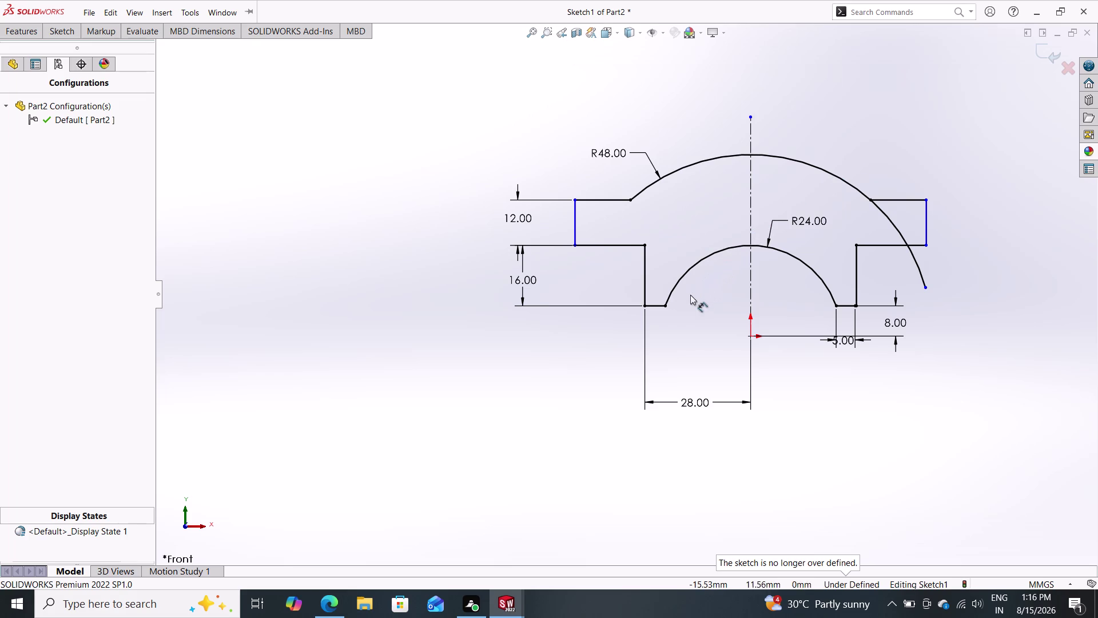
Trim the R48 arc's overhanging tail back to the right flange with Trim to closest.
click(55, 38)
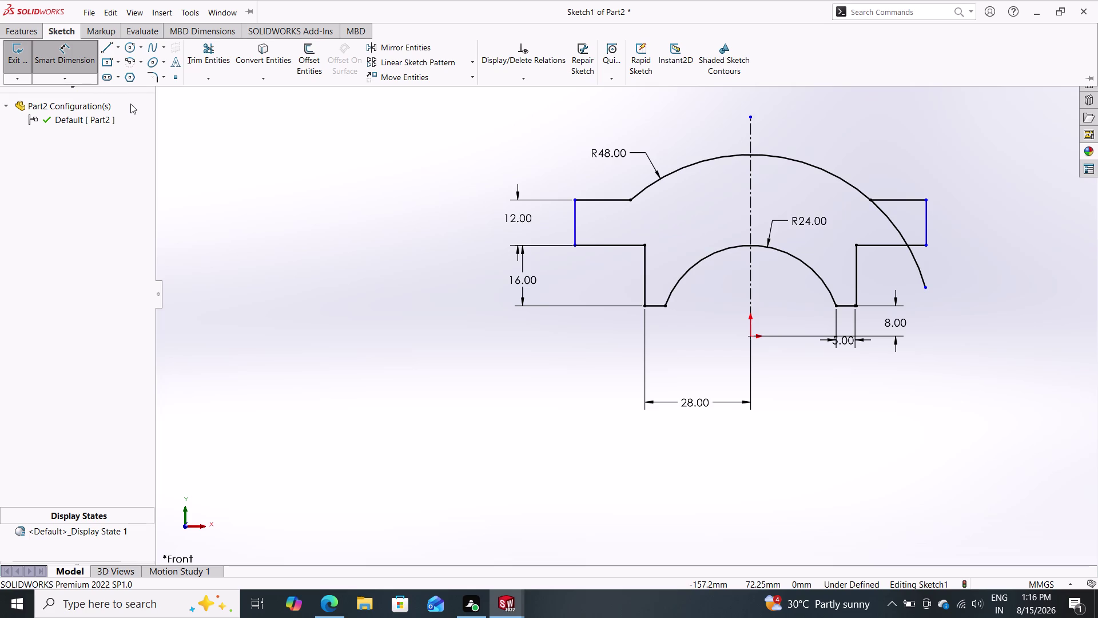
click(209, 53)
click(919, 270)
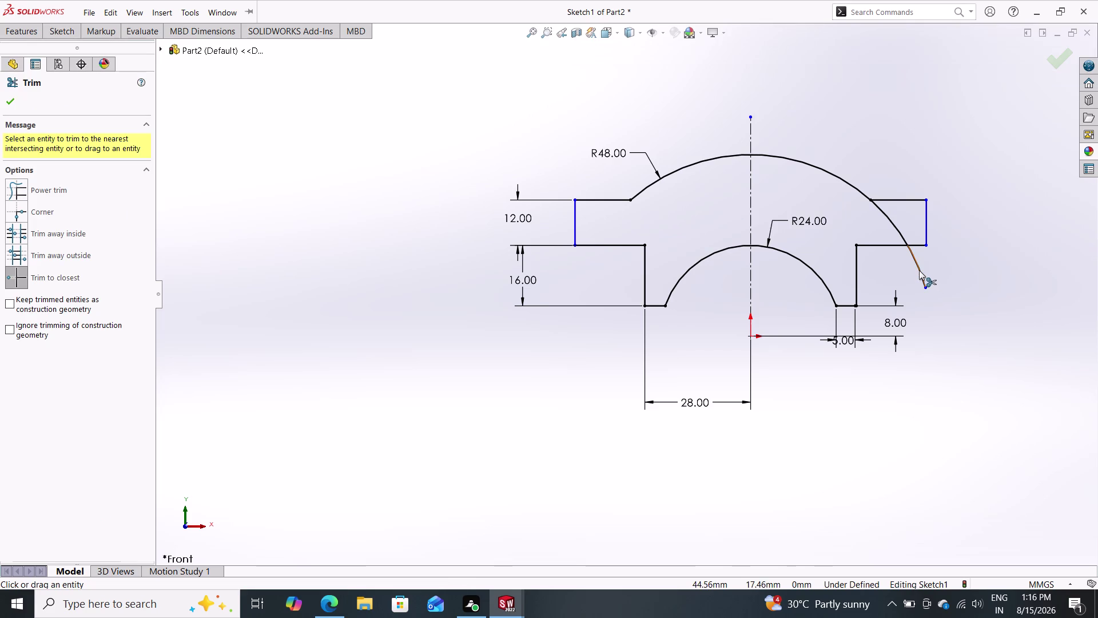
click(892, 224)
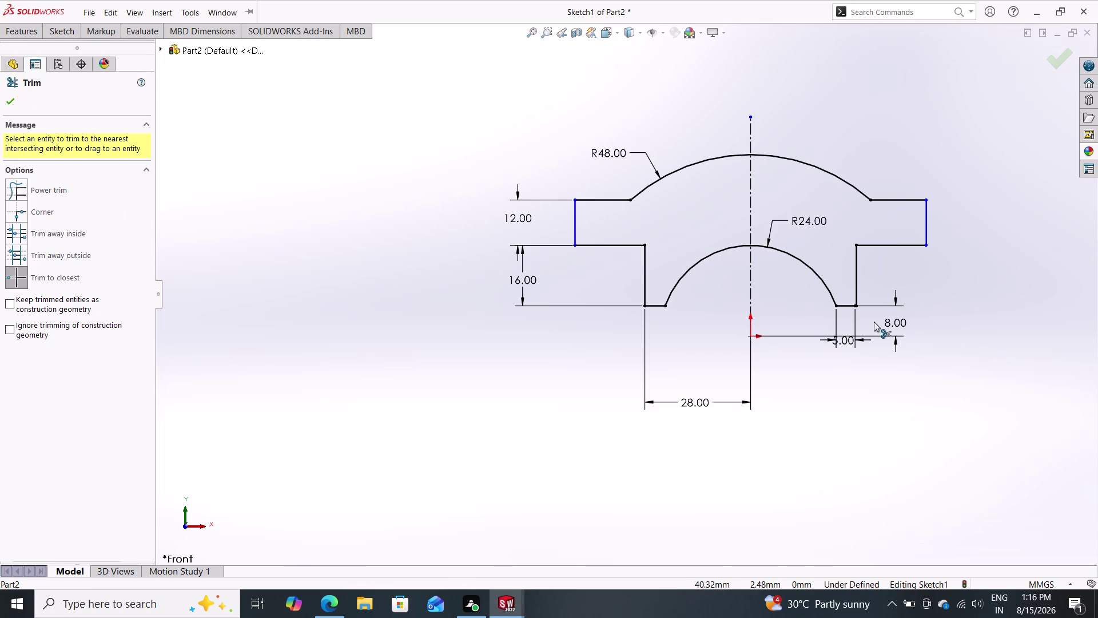
click(13, 97)
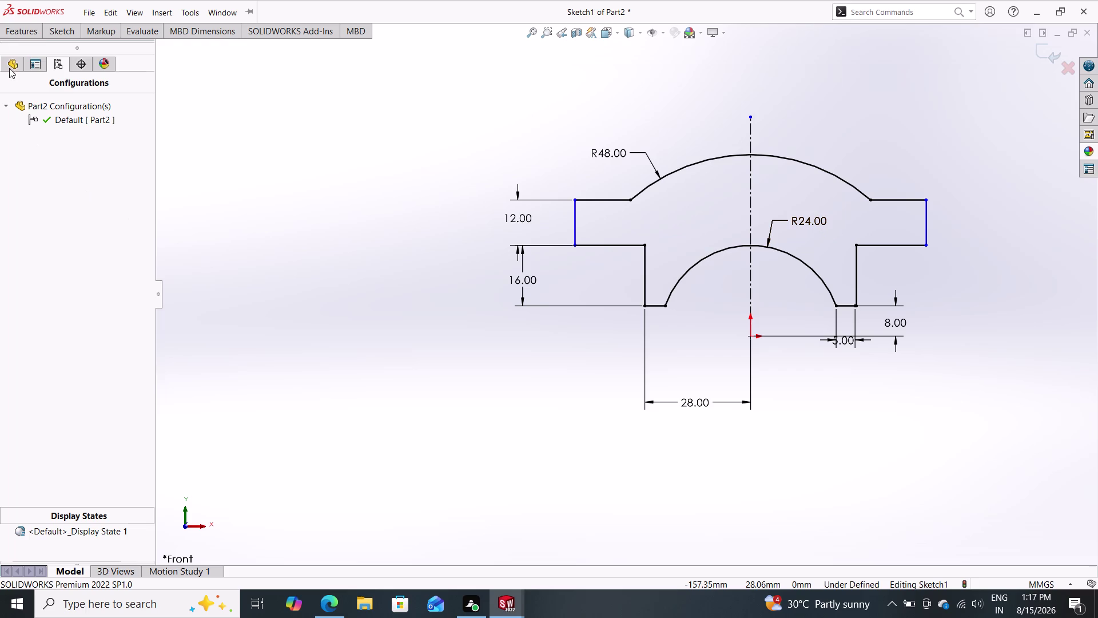
Add a 14.74 mm length dimension above the short upper-left horizontal edge.
click(51, 29)
click(58, 50)
click(587, 202)
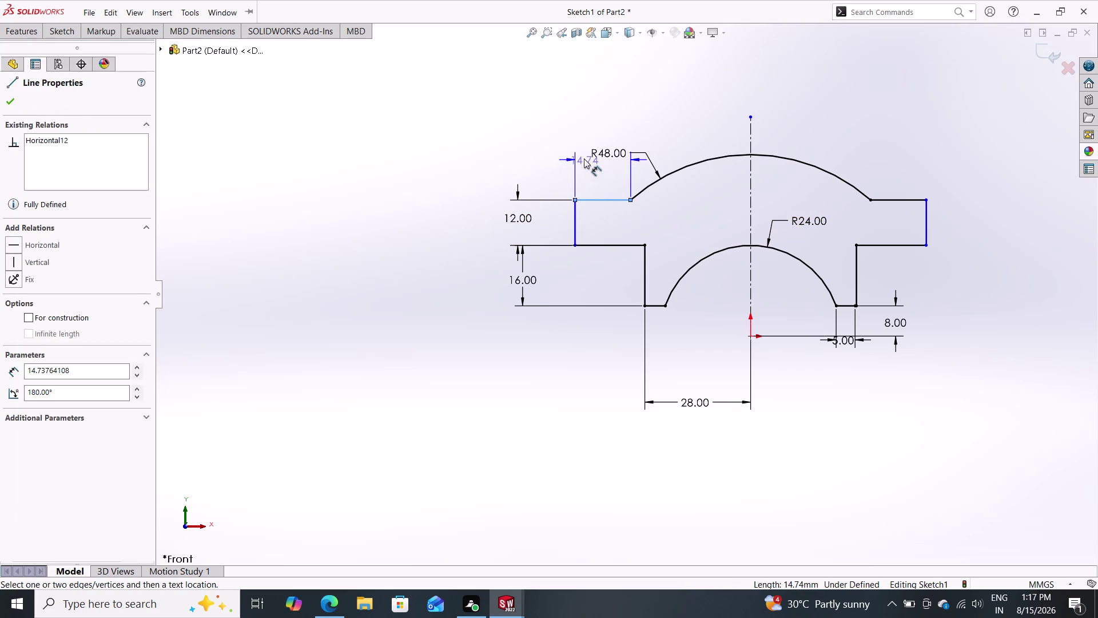
click(583, 159)
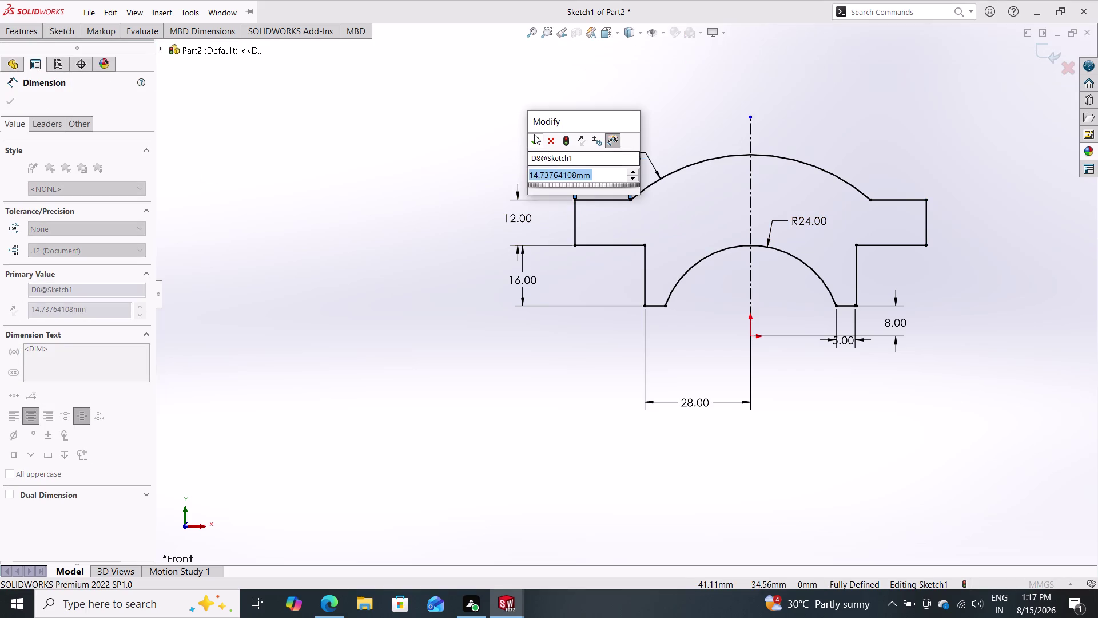
click(534, 139)
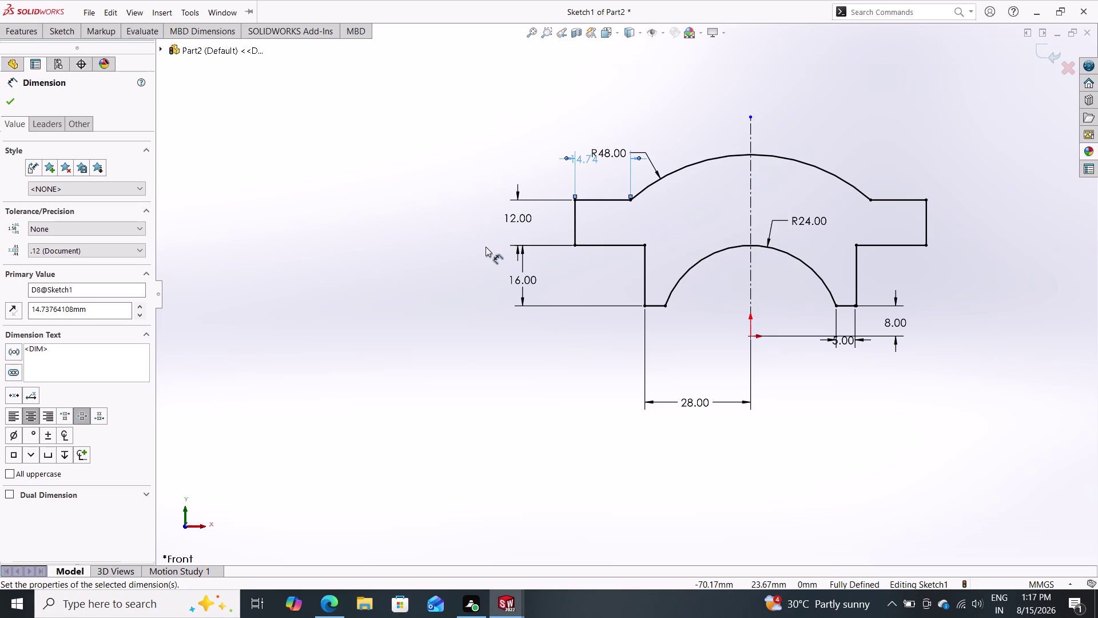
triple_click(27, 30)
click(23, 57)
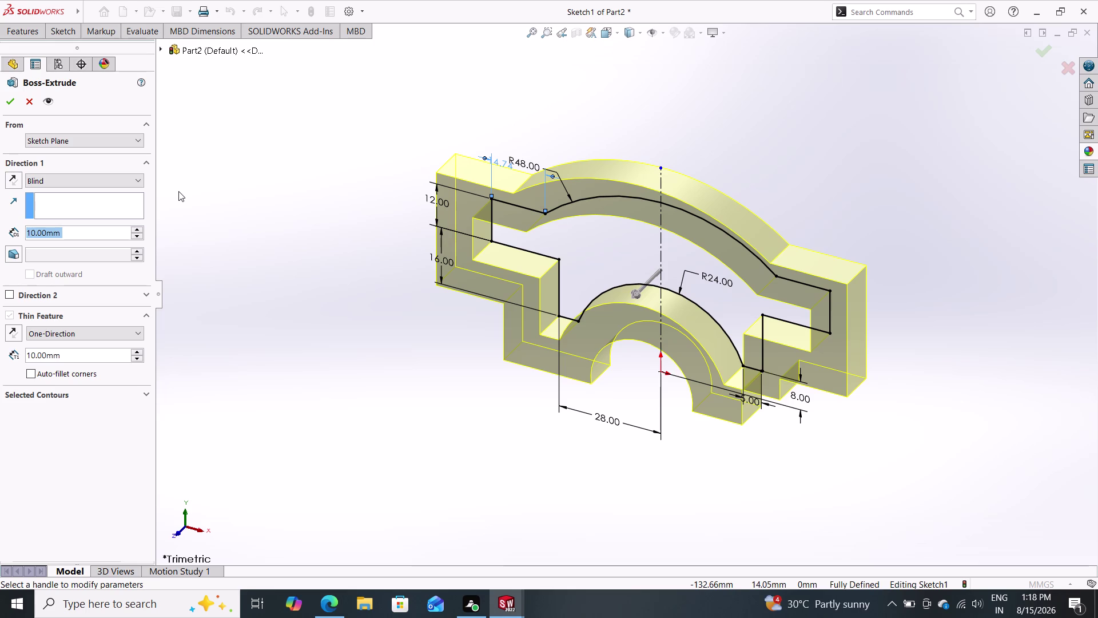
Cancel the pending extrusion and delete the 14.74 dimension from the upper-left edge.
key(ctrl+z)
key(Escape)
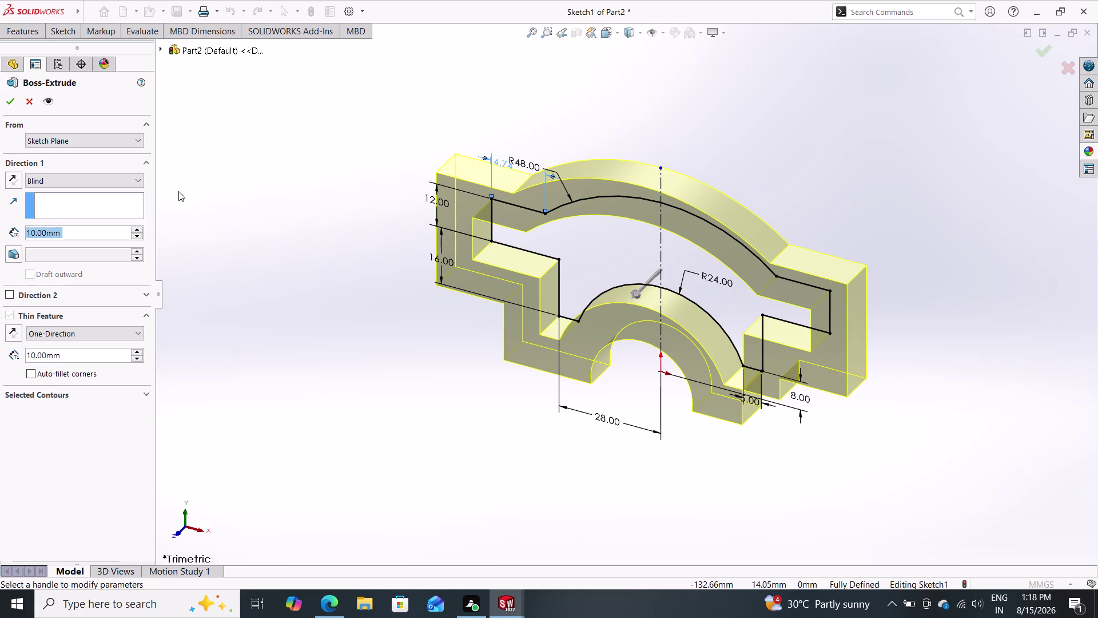
key(ctrl+z)
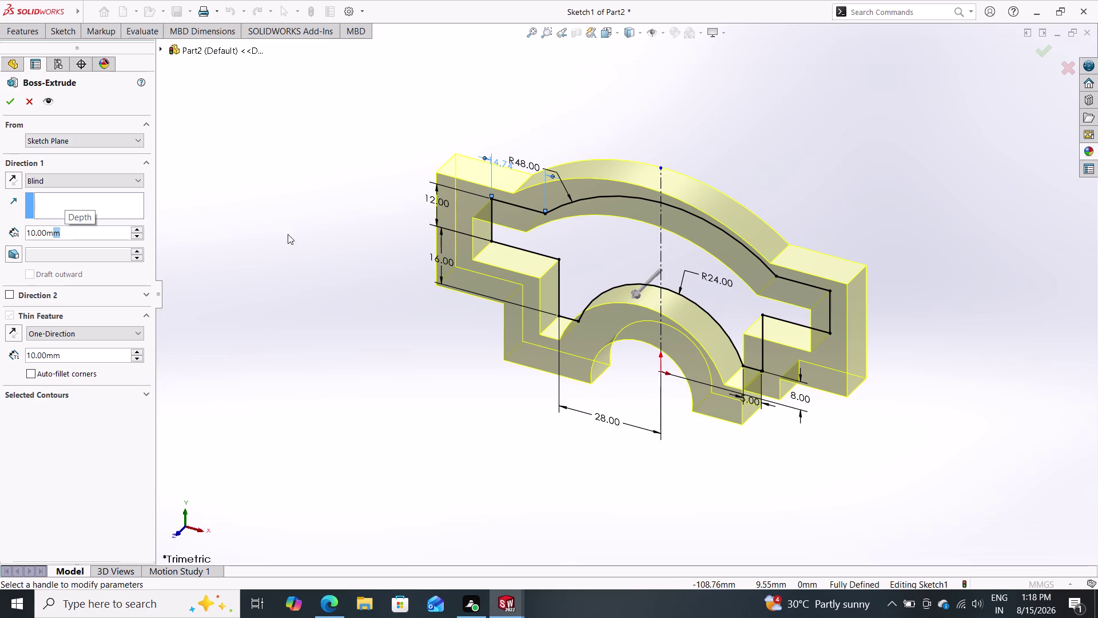
key(Escape)
key(Escape)
key(Escape)
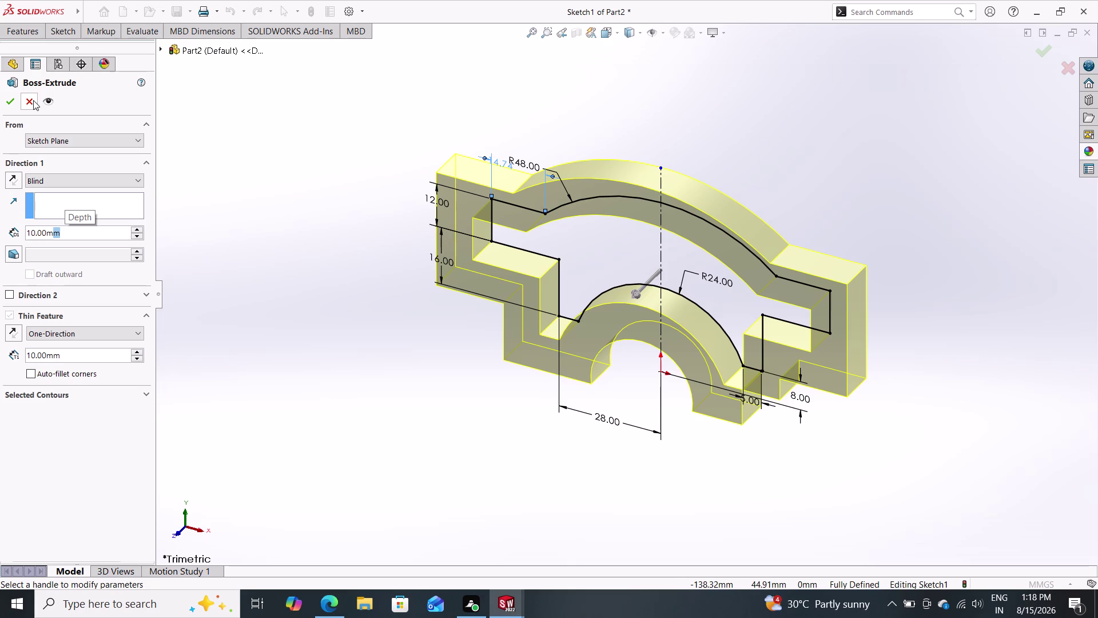
click(32, 100)
key(ctrl+z)
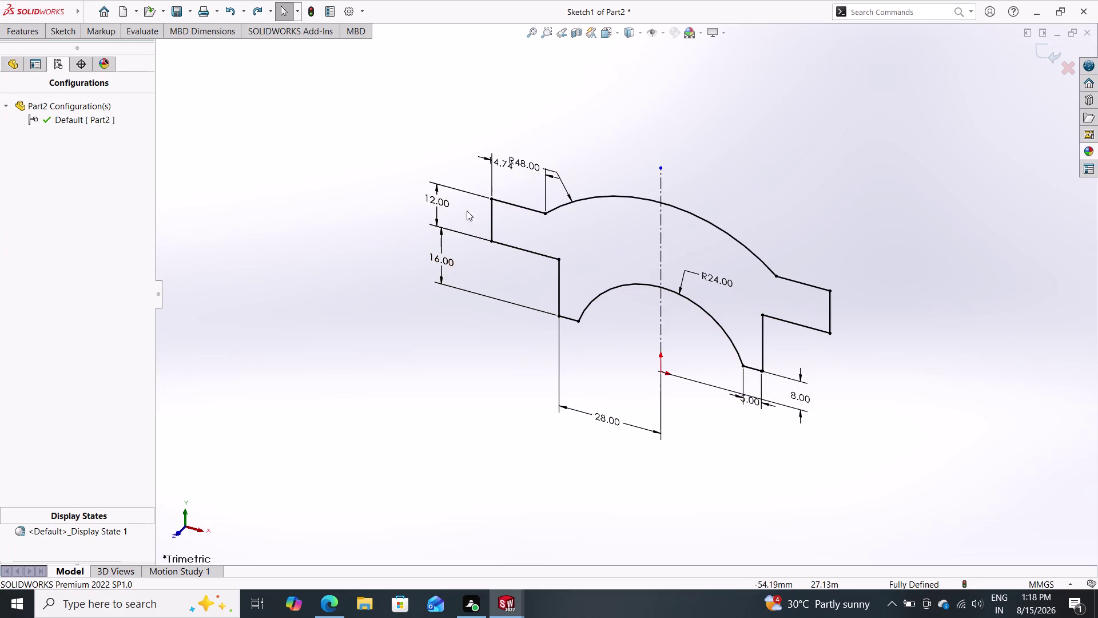
click(498, 161)
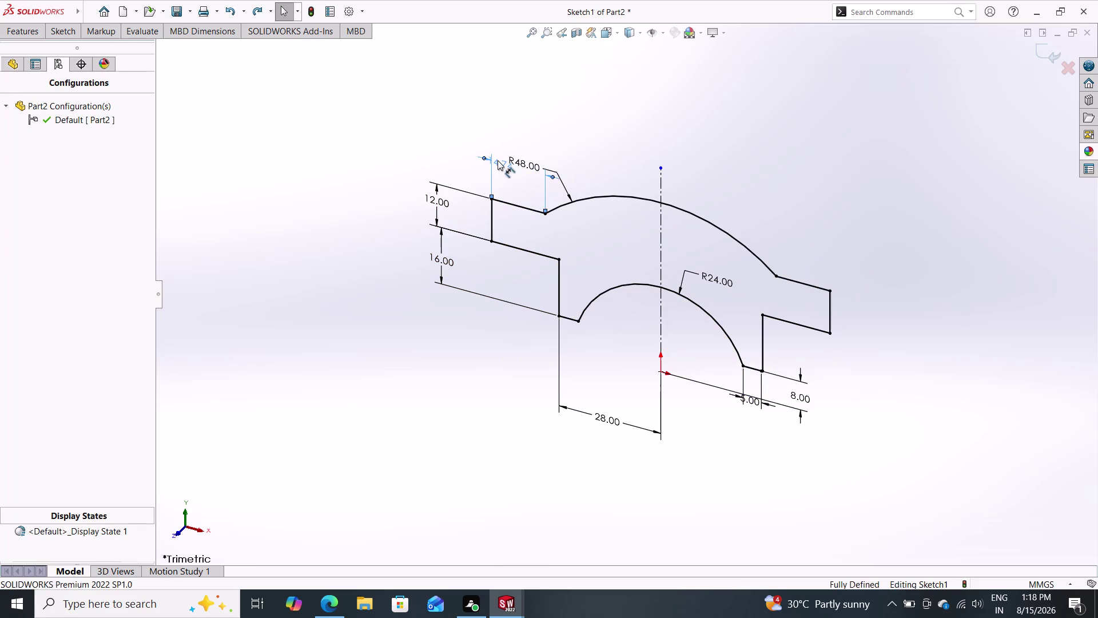
key(Delete)
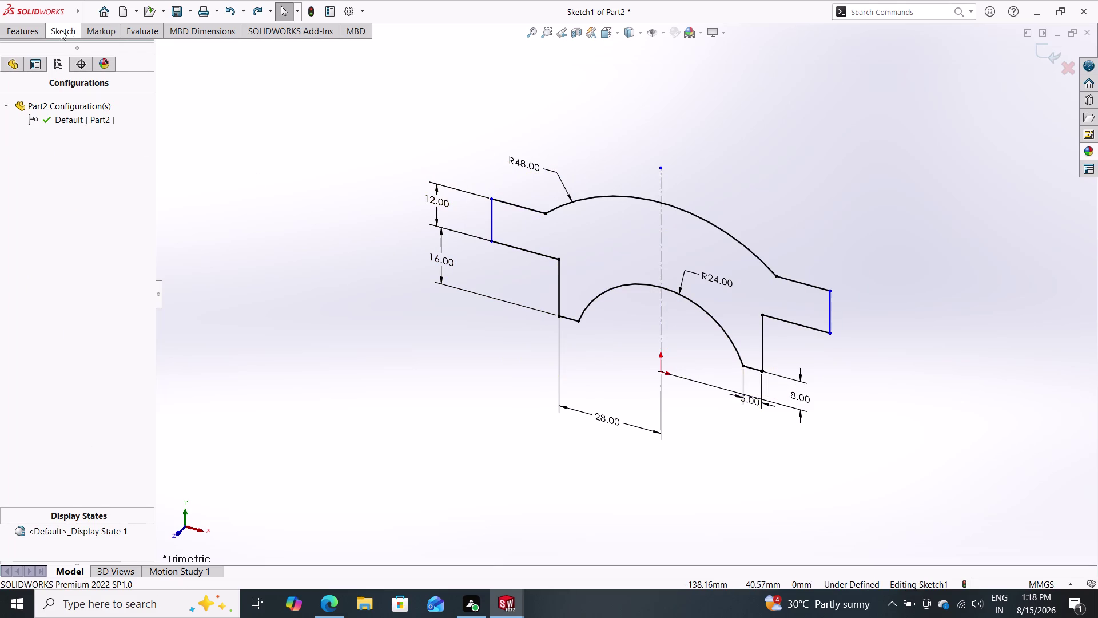
Preview the profile as an Extruded Boss, orbit to inspect it, then dismiss it.
double_click(61, 30)
click(18, 32)
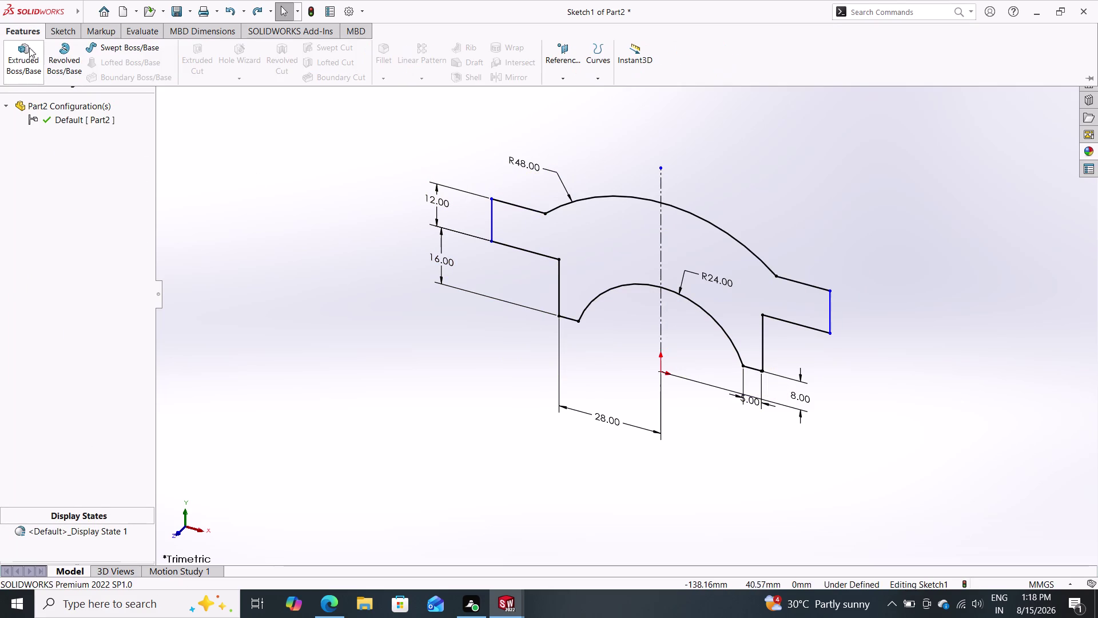
double_click(22, 59)
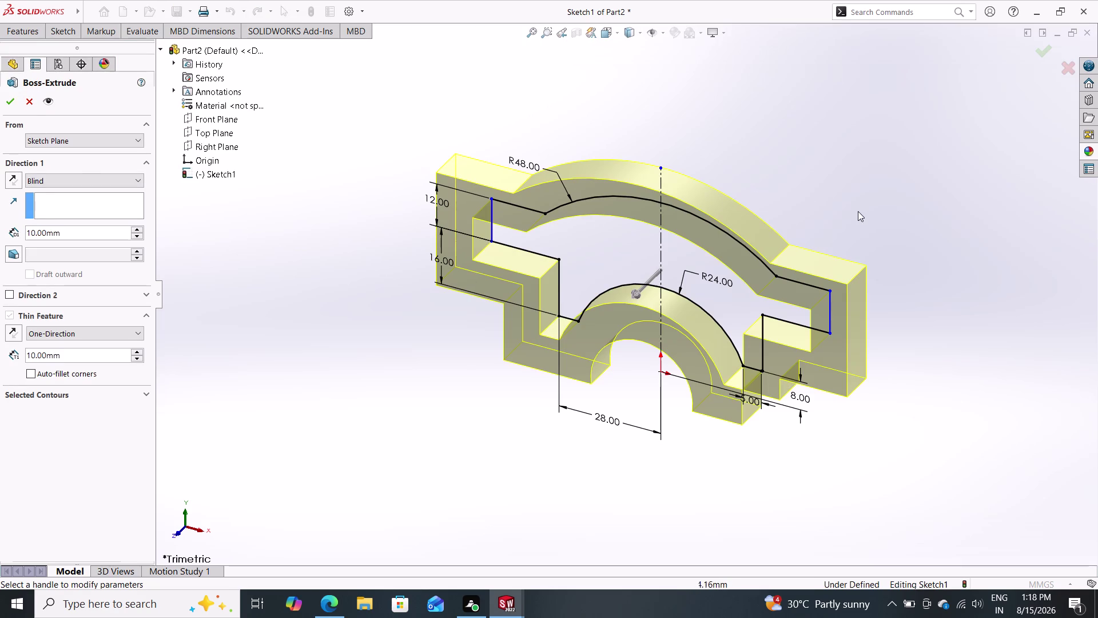
middle_drag(857, 205, 834, 171)
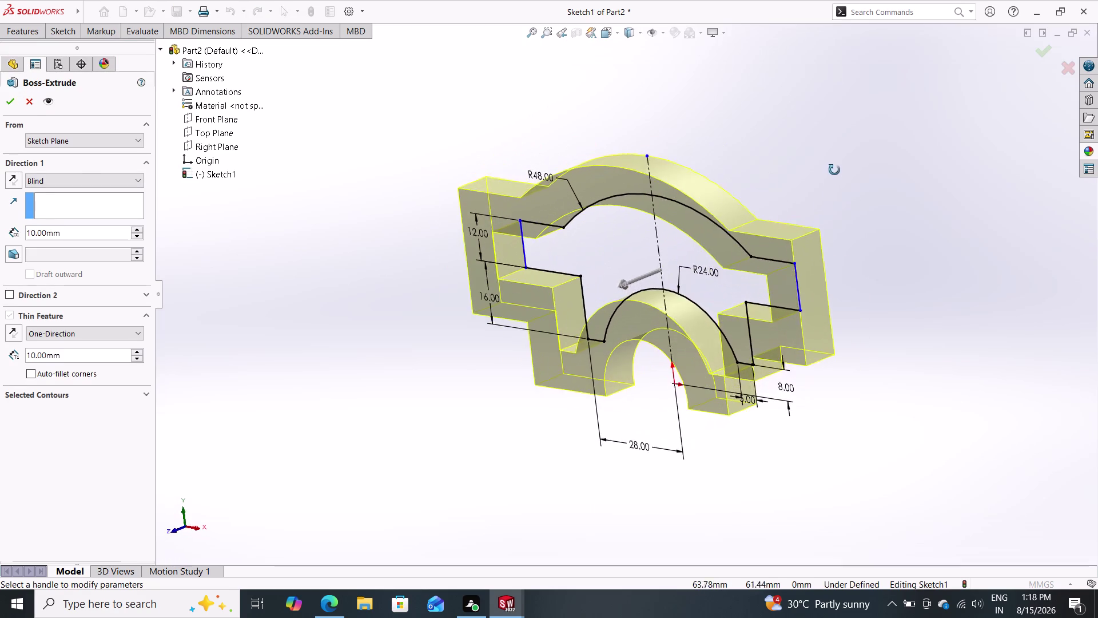
middle_drag(833, 171, 872, 149)
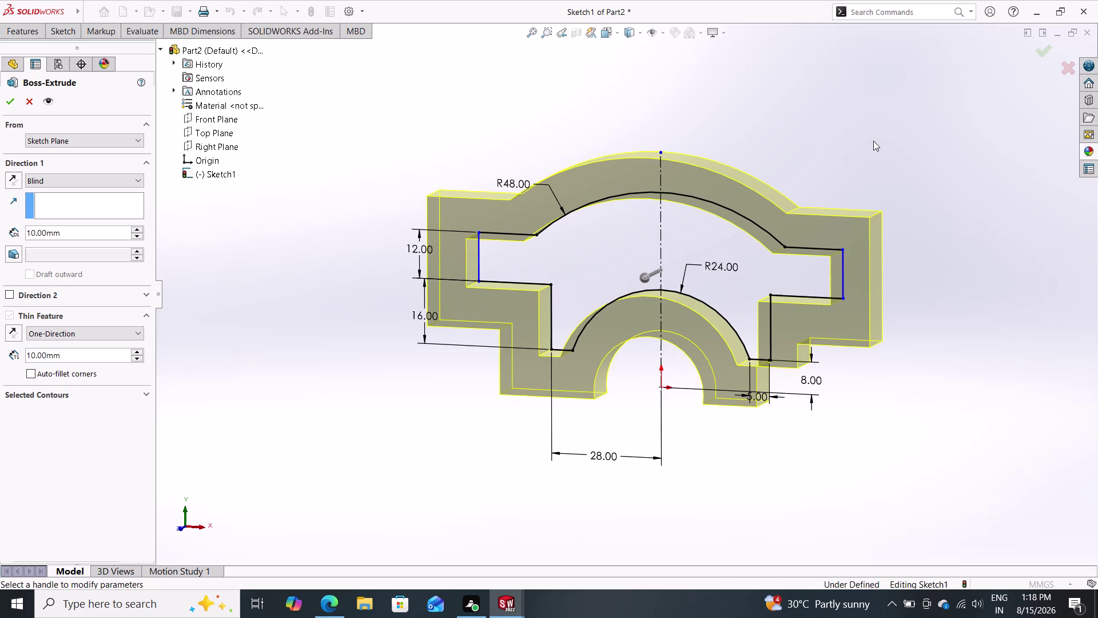
click(615, 252)
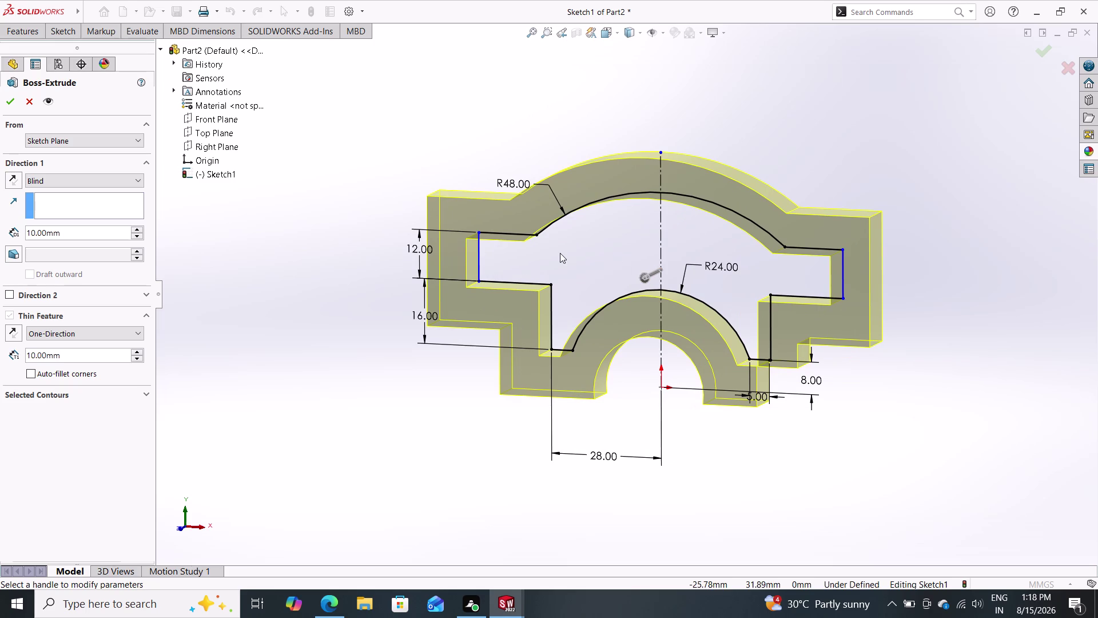
double_click(559, 253)
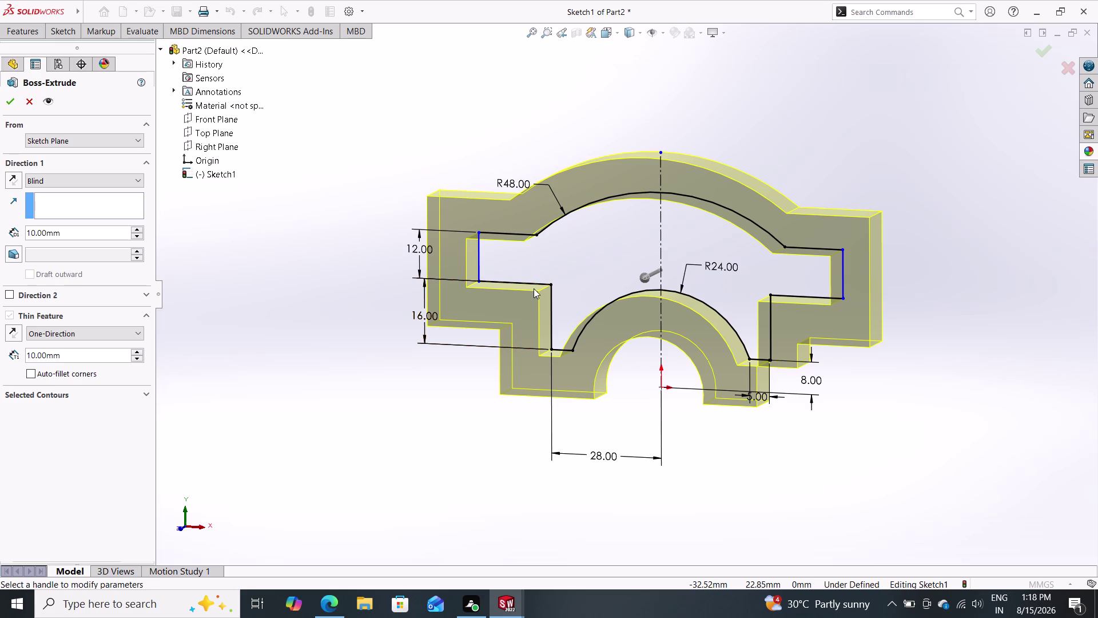
key(ctrl+z)
key(Escape)
key(Escape)
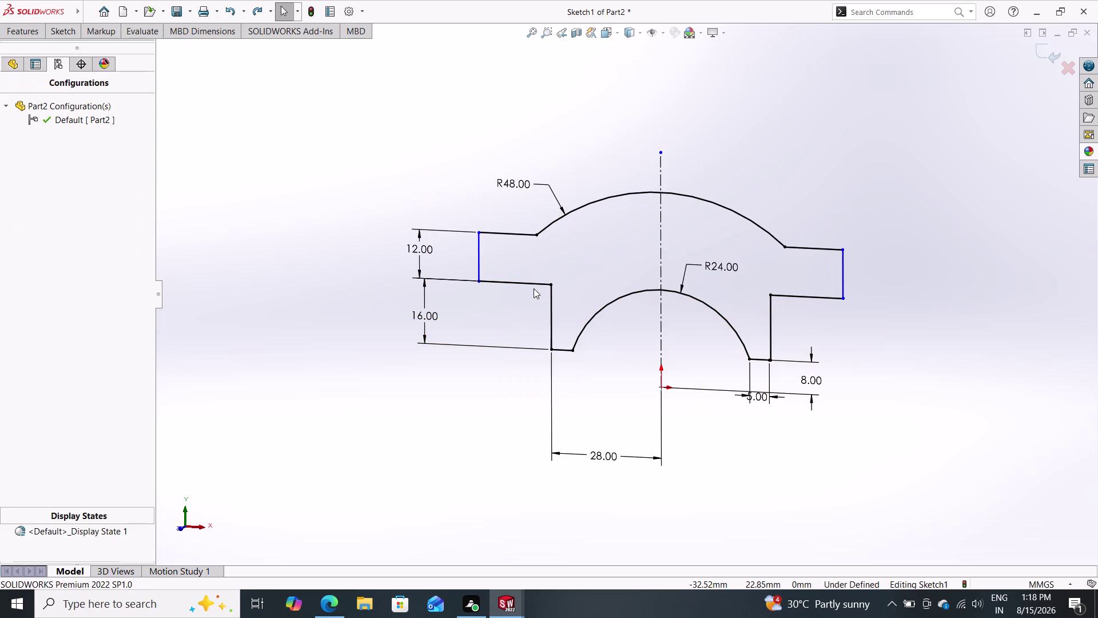
key(ctrl+z)
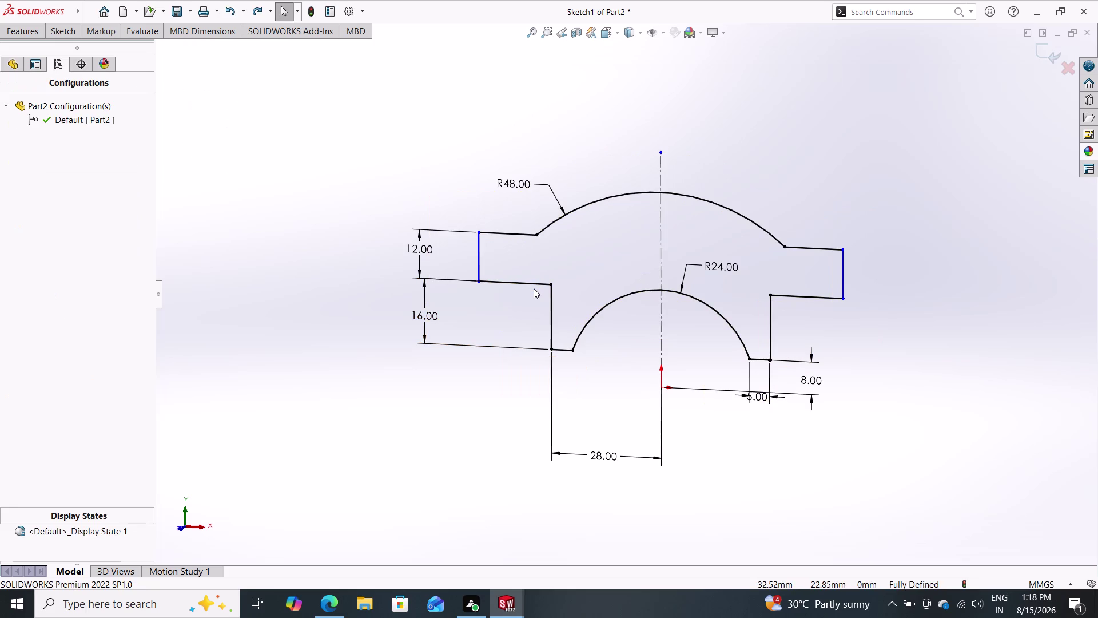
key(ctrl+z)
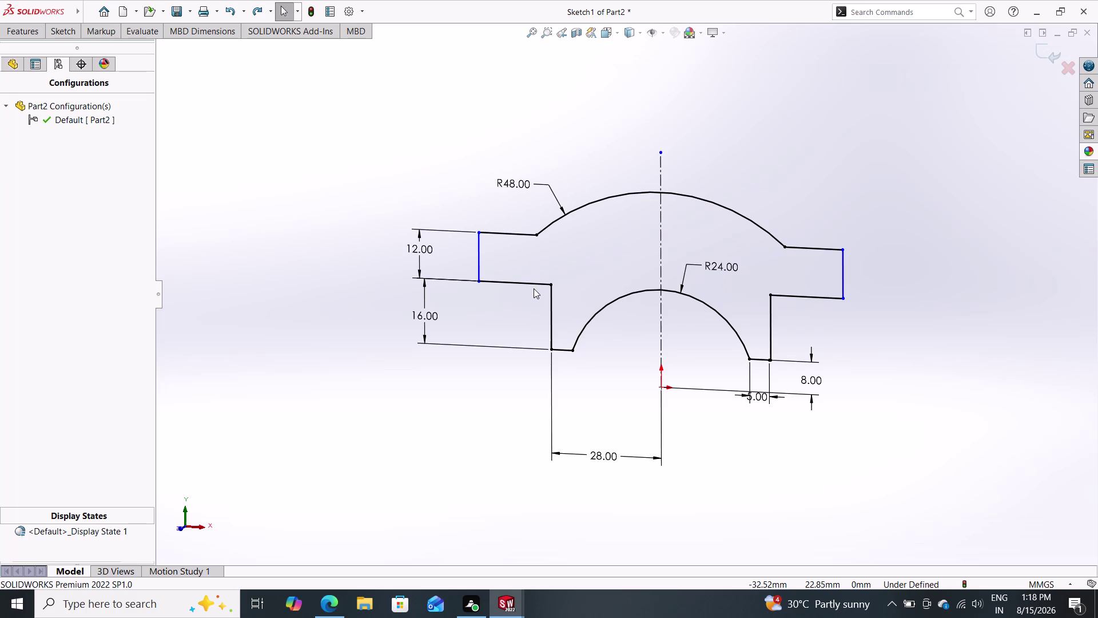
text(tr)
key(Return)
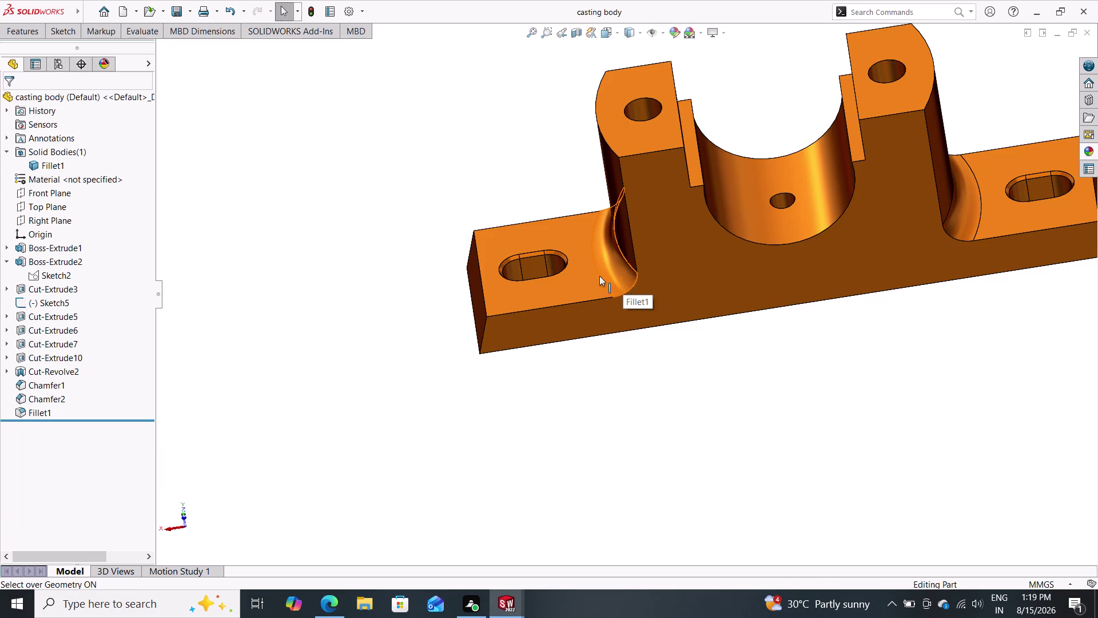
click(522, 604)
click(558, 554)
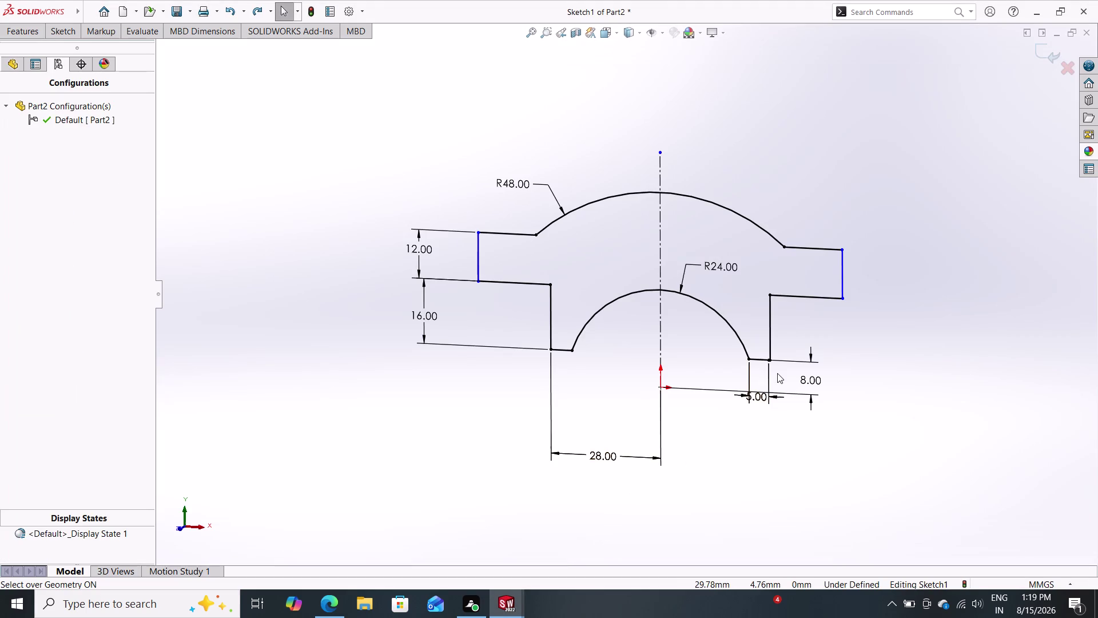
double_click(841, 278)
key(Delete)
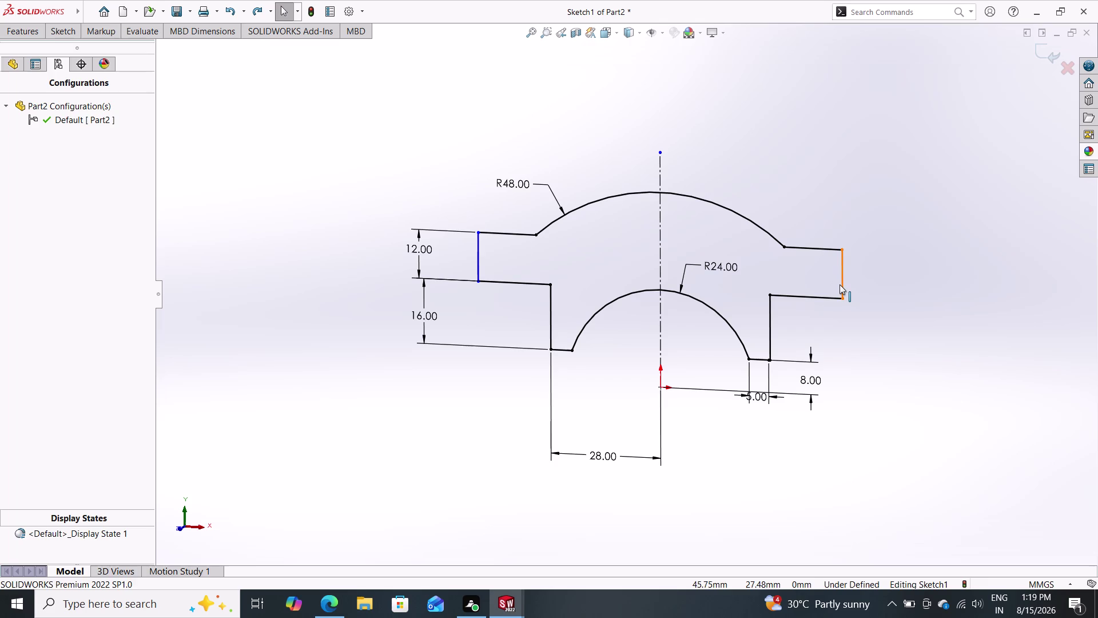
Delete the right flange's vertical edges, short lines and top line with their 8 and 5 dimensions.
click(839, 284)
key(Delete)
click(770, 325)
key(Delete)
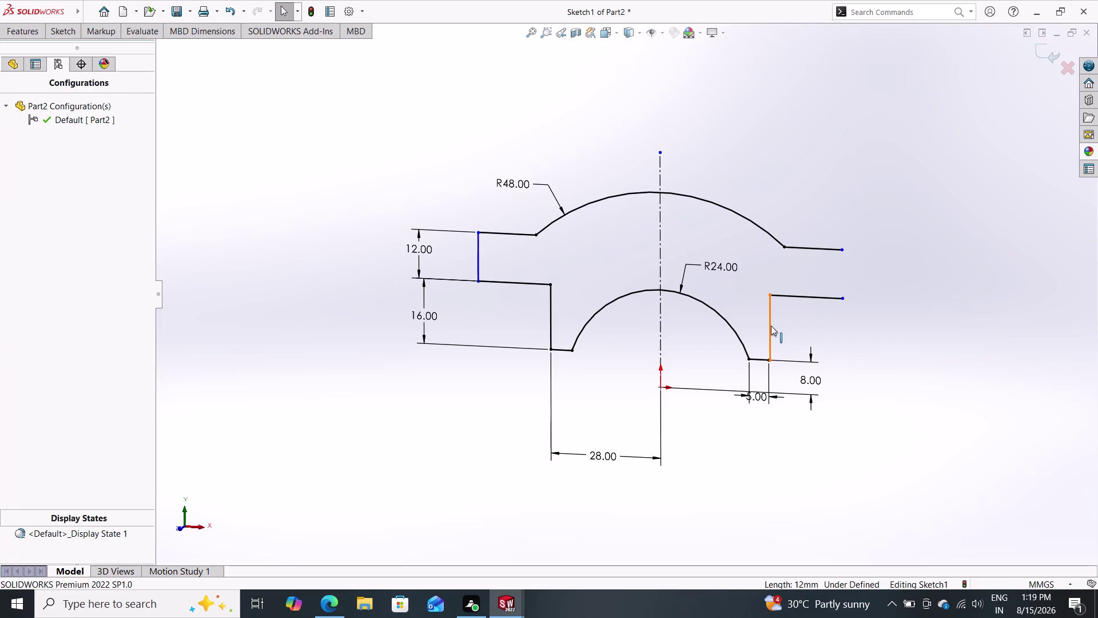
click(797, 295)
key(Delete)
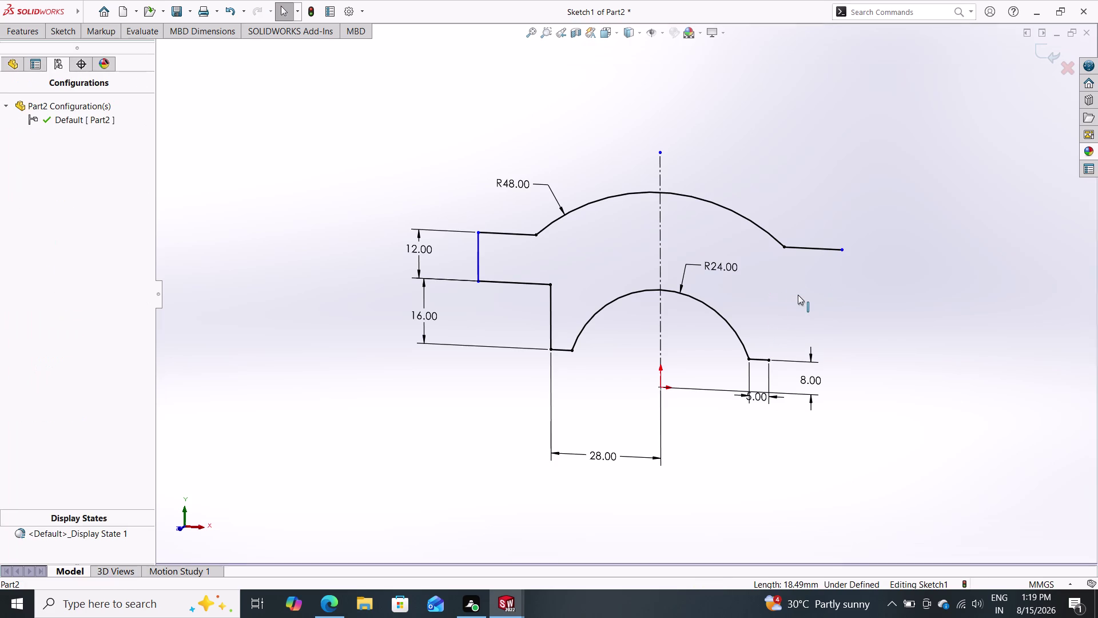
click(760, 362)
key(Delete)
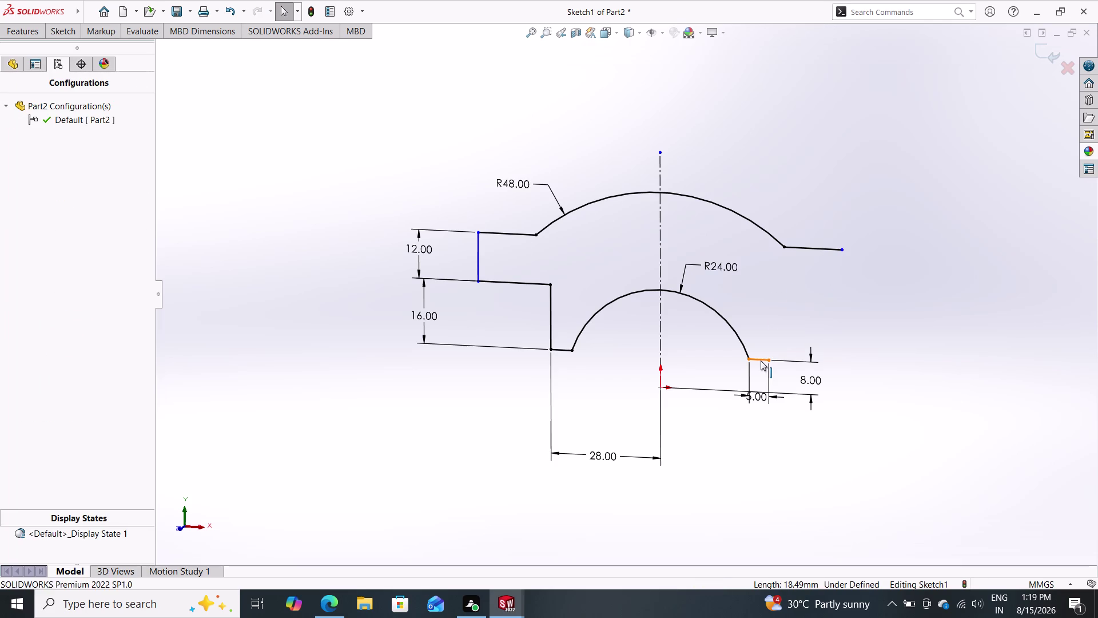
key(Delete)
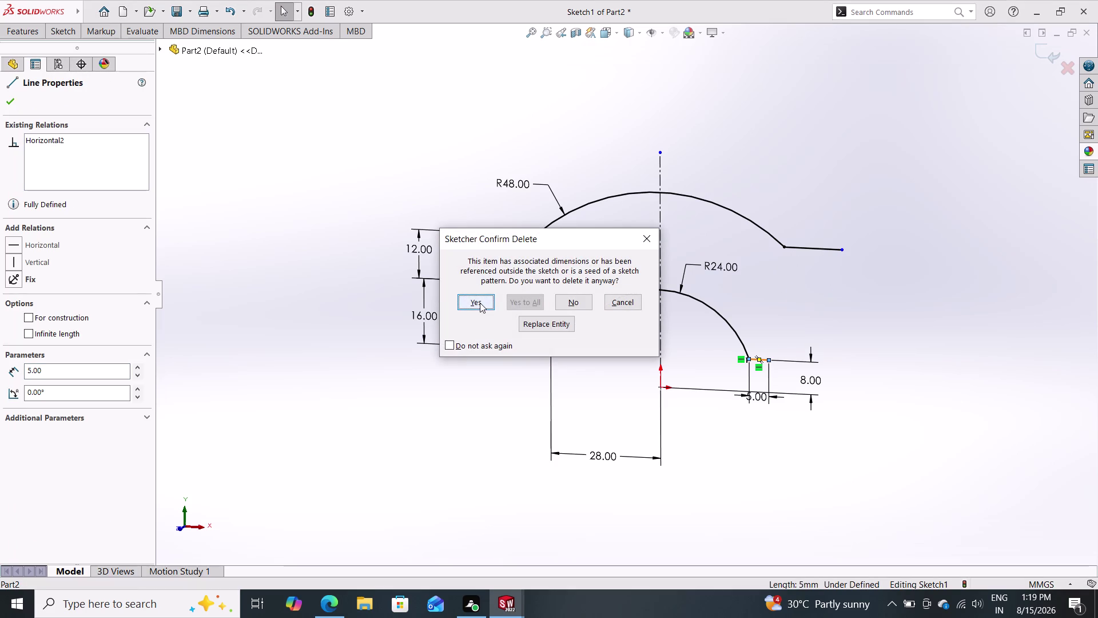
double_click(480, 302)
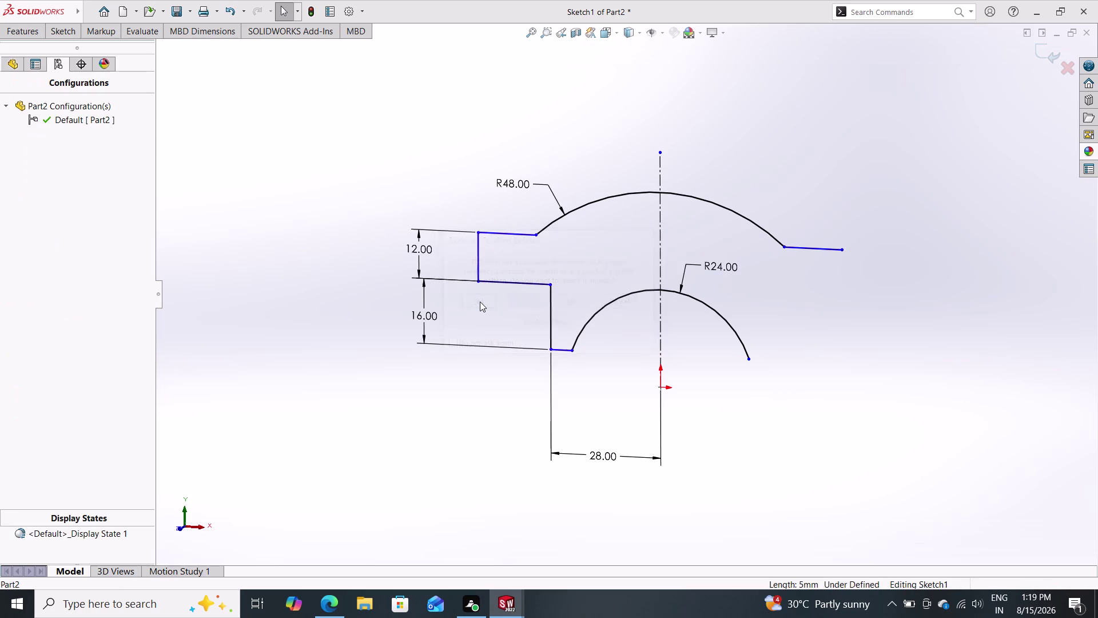
double_click(811, 248)
key(Delete)
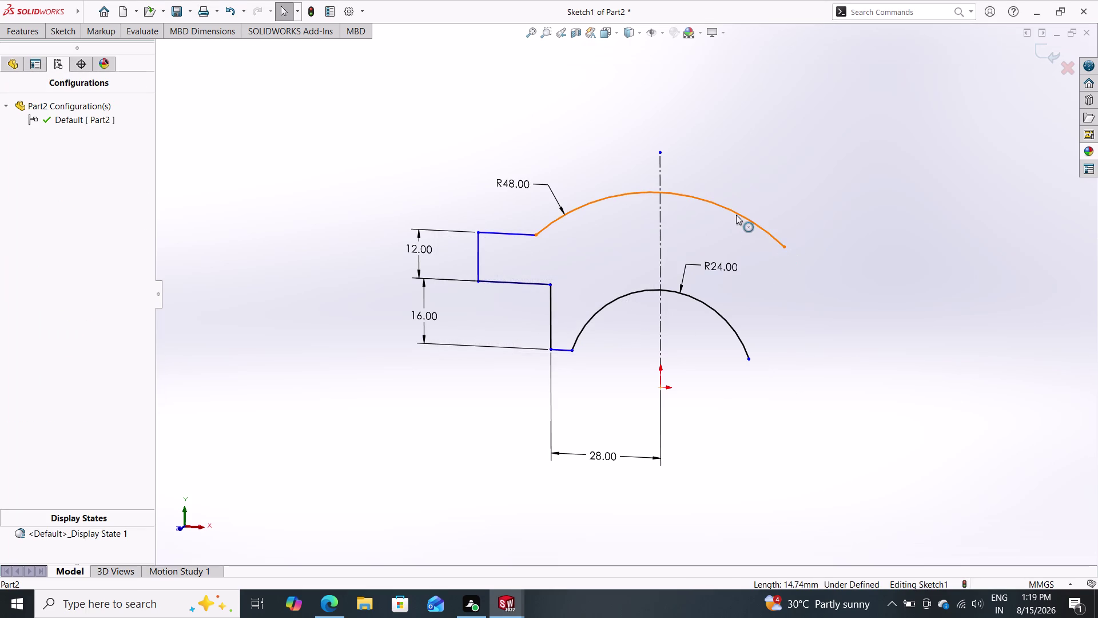
Trim the R48 arc's right half back to the centreline instead of deleting it.
double_click(736, 214)
key(Delete)
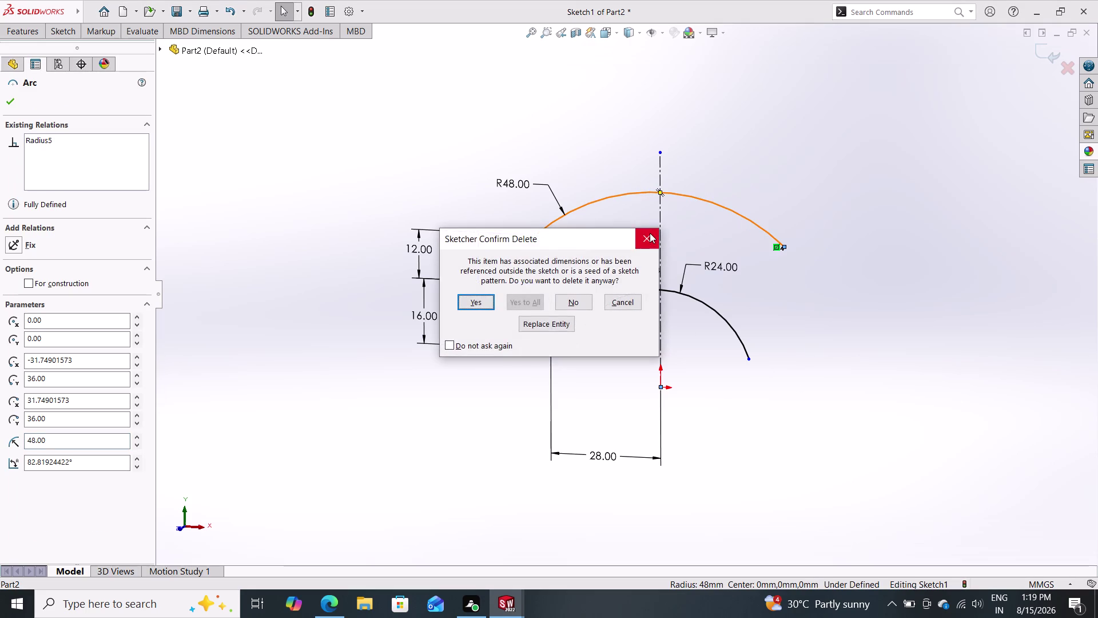
click(650, 233)
click(59, 28)
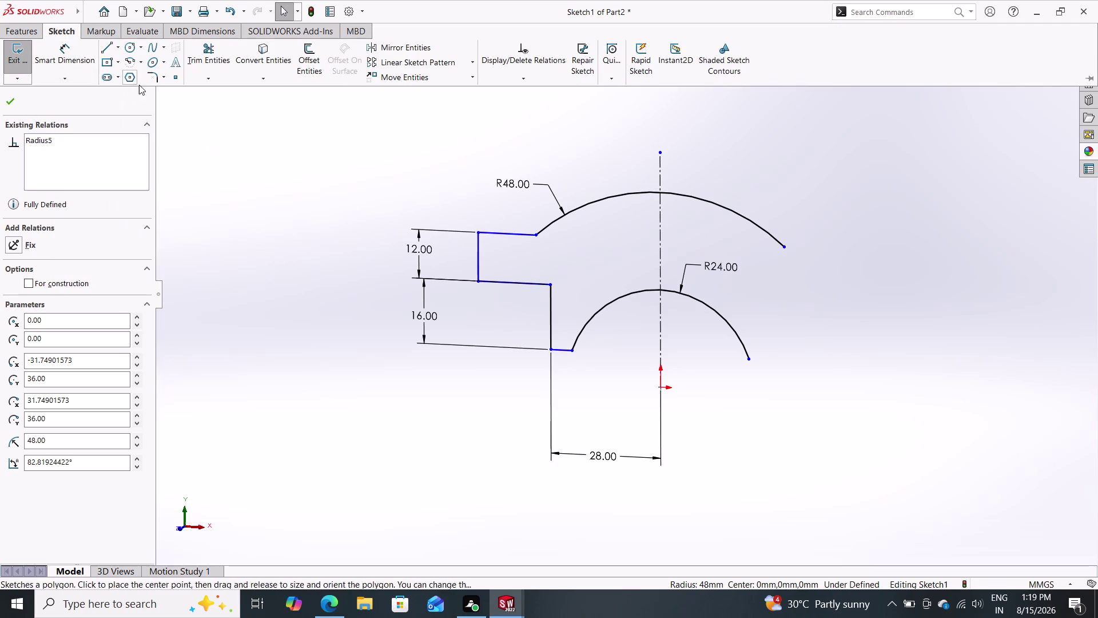
double_click(210, 56)
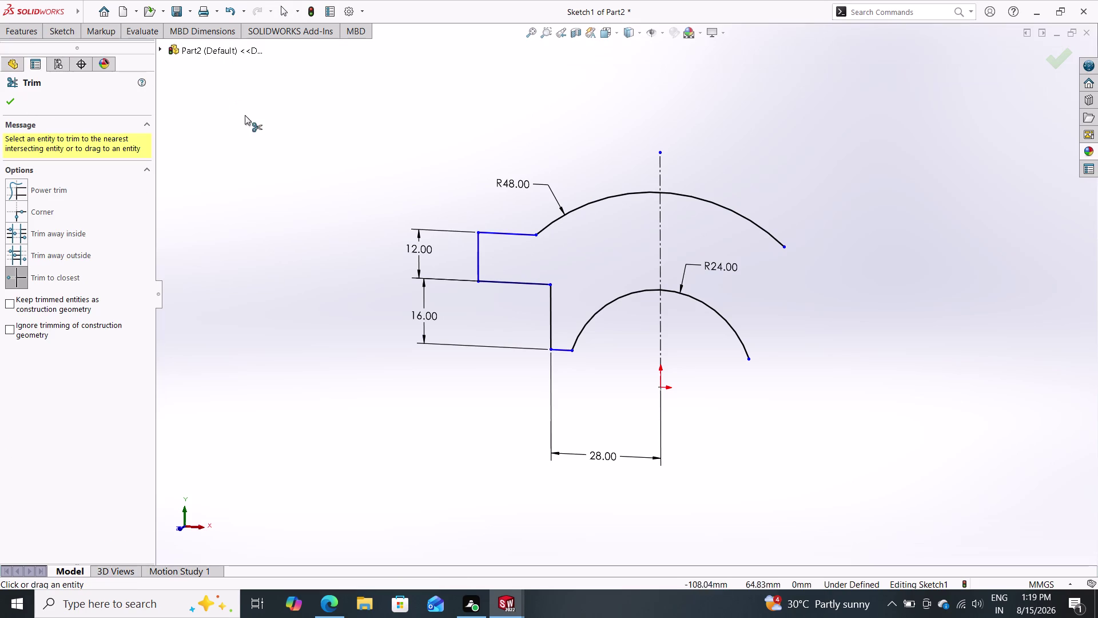
click(751, 219)
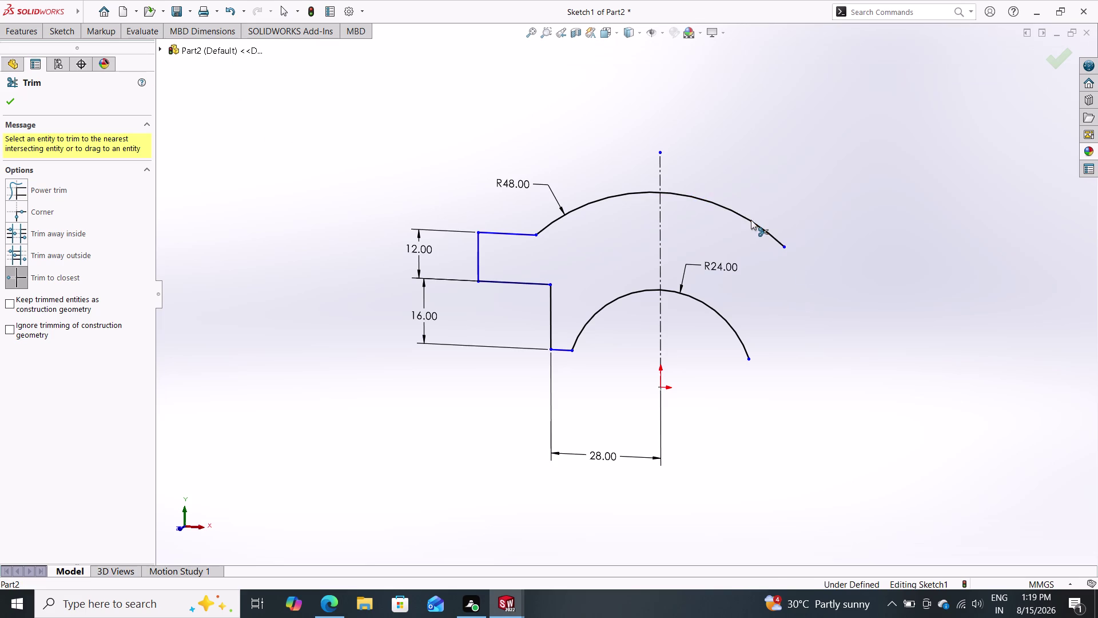
double_click(74, 32)
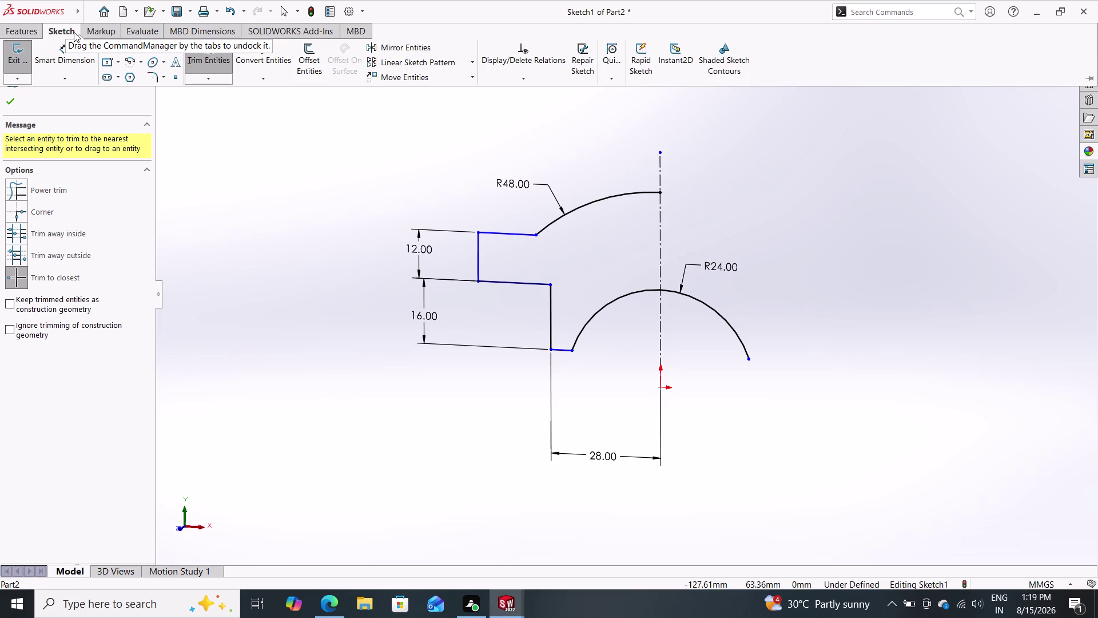
Dimension the short bottom line beside the R24 arc to 5.00 mm.
double_click(64, 56)
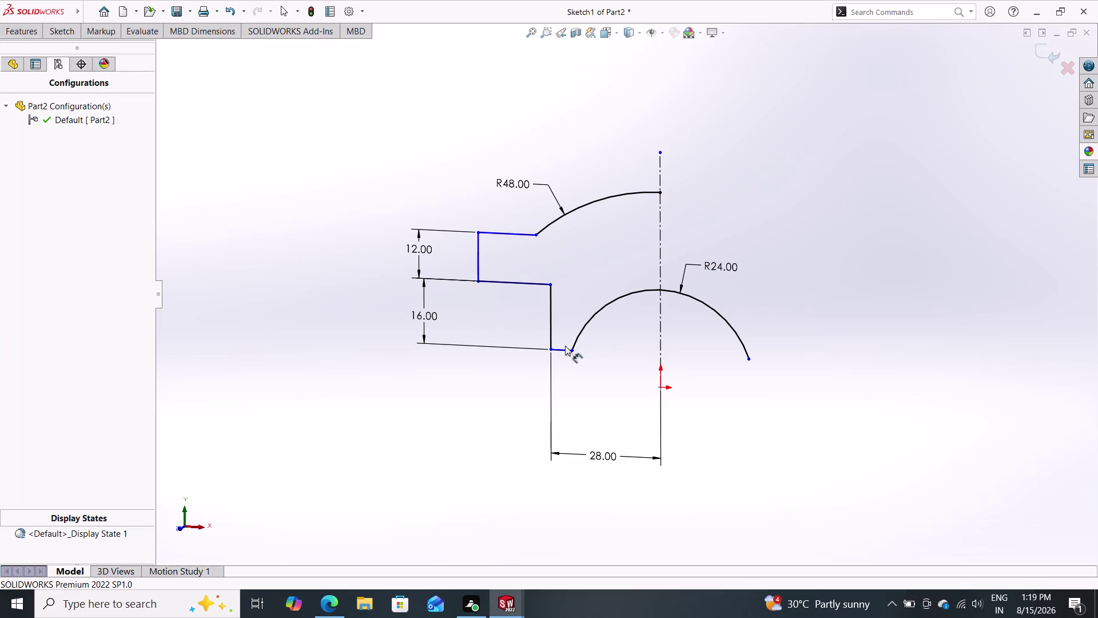
click(561, 350)
click(562, 394)
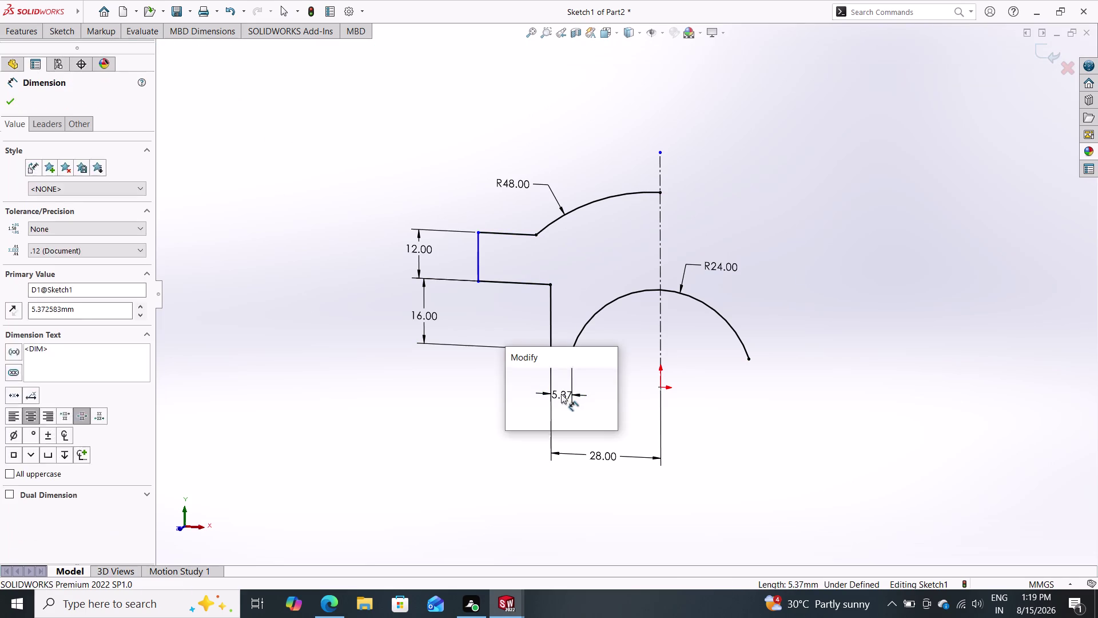
key(5)
key(Return)
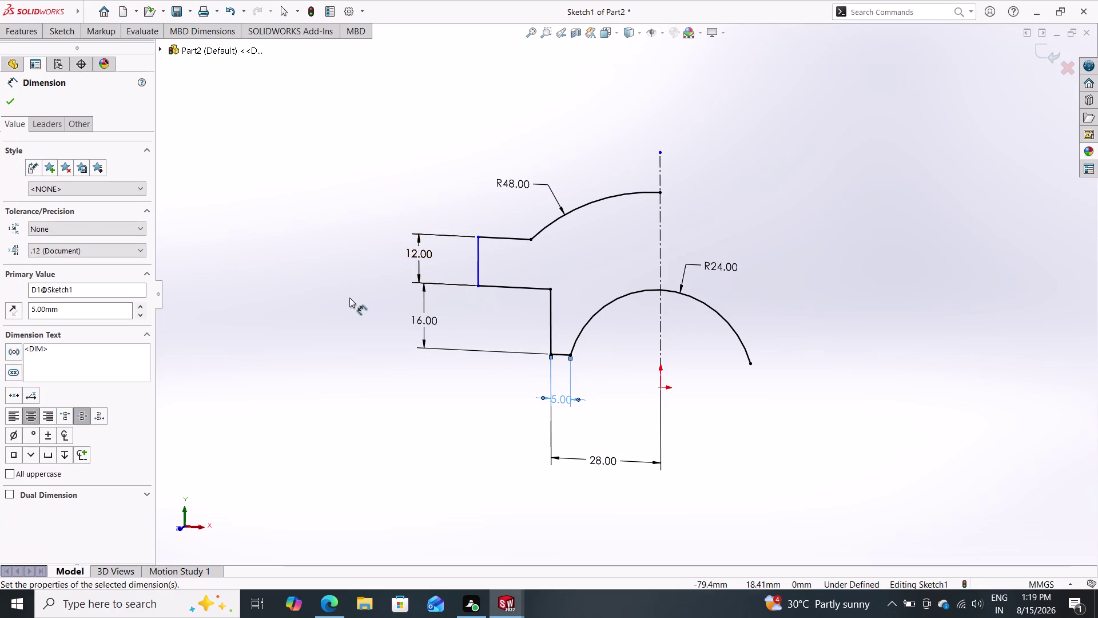
double_click(502, 236)
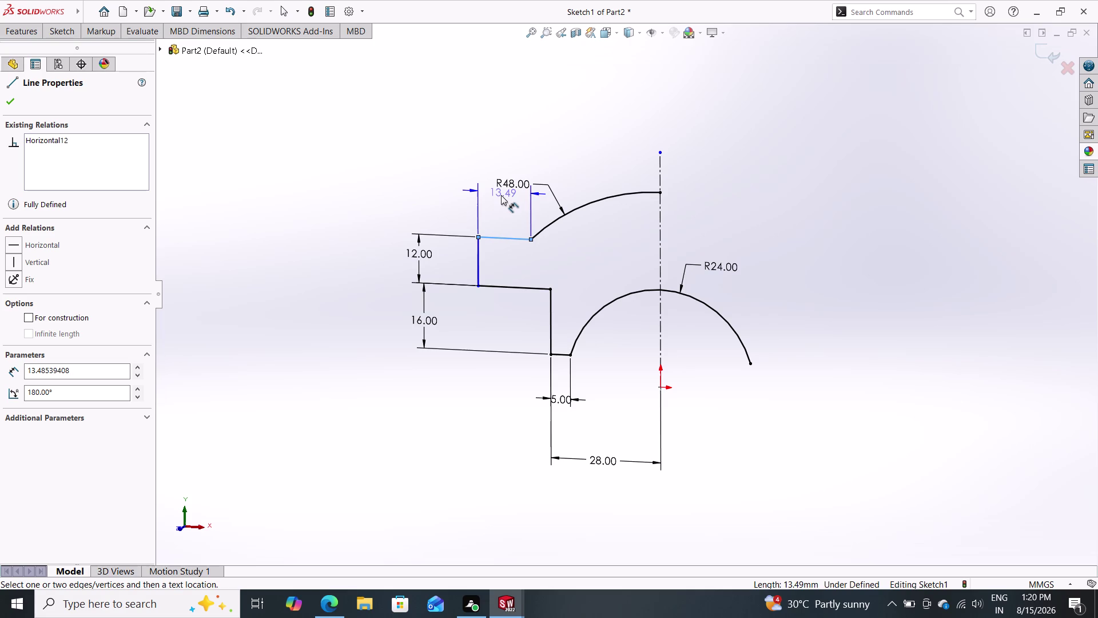
Add a 13.49 mm length dimension to the upper horizontal line.
double_click(501, 210)
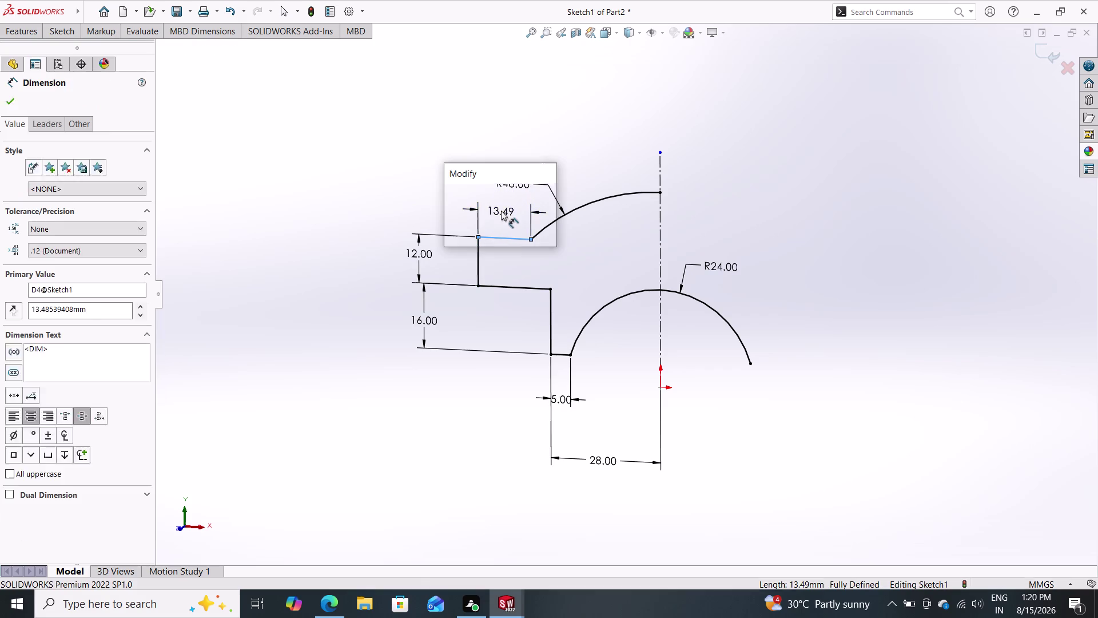
triple_click(506, 229)
click(506, 229)
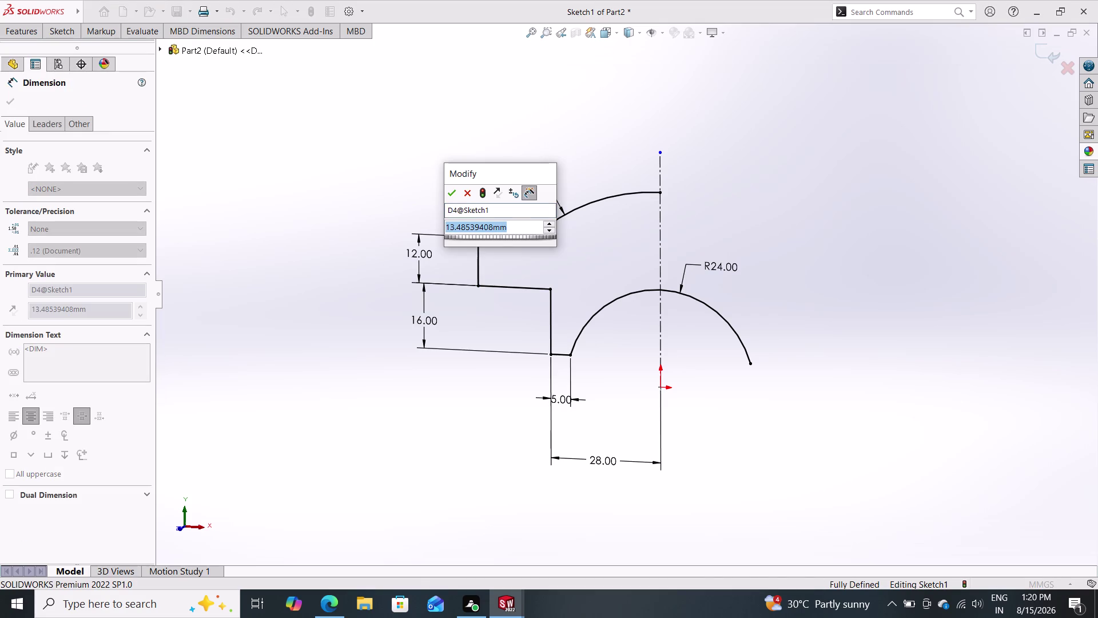
double_click(448, 196)
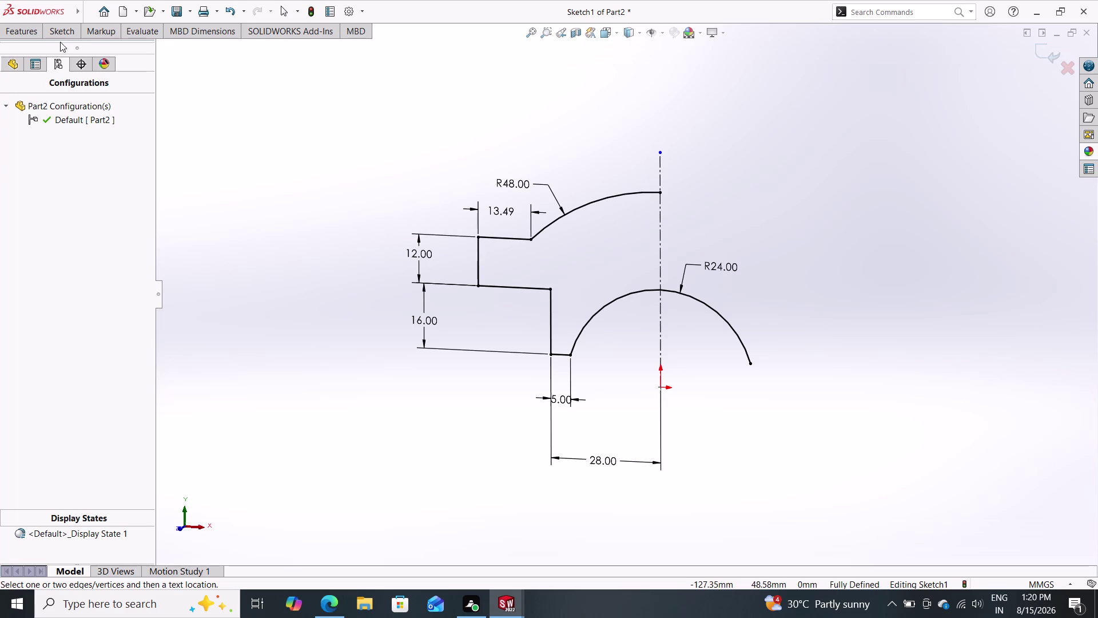
double_click(57, 28)
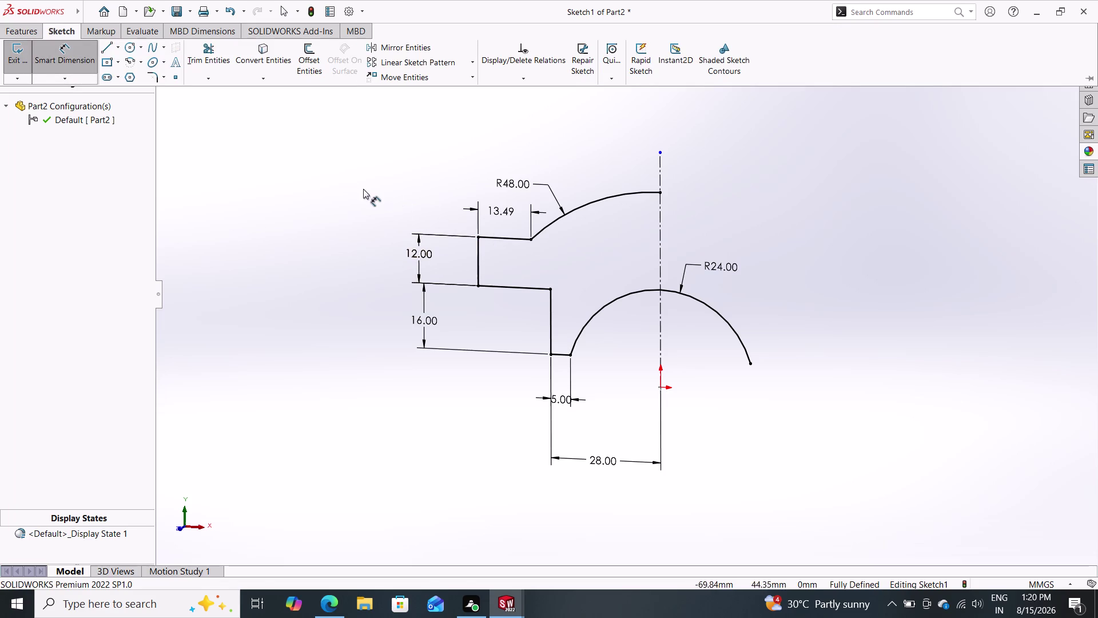
double_click(558, 220)
double_click(510, 240)
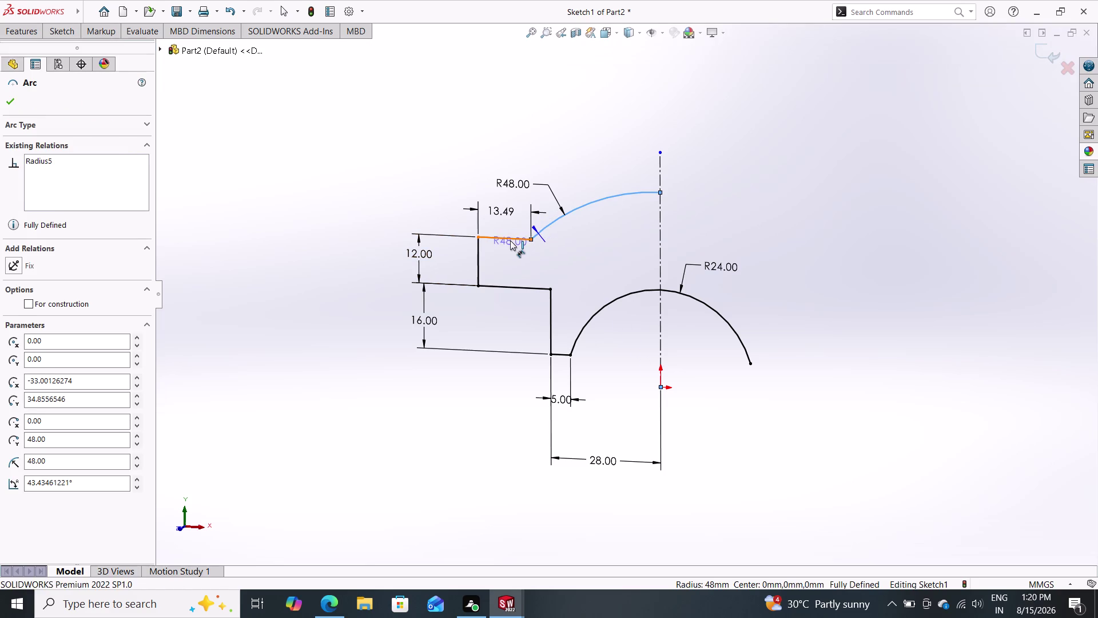
Select the R48 arc with the upper, middle and lower profile lines, undoing a stray arc.
key(Escape)
key(Escape)
key(Escape)
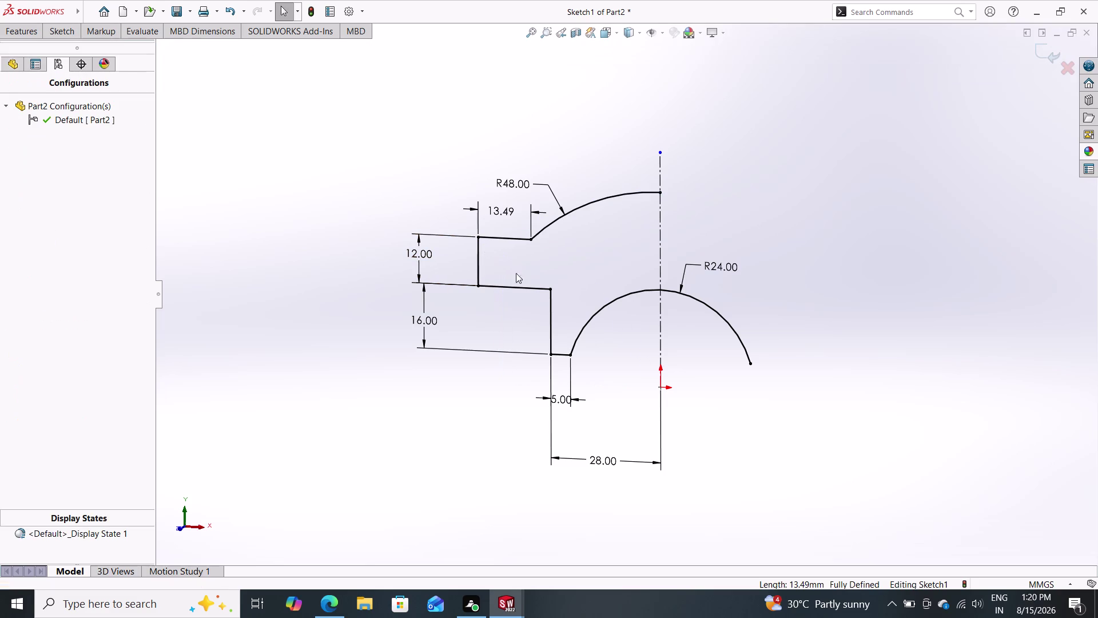
key(Escape)
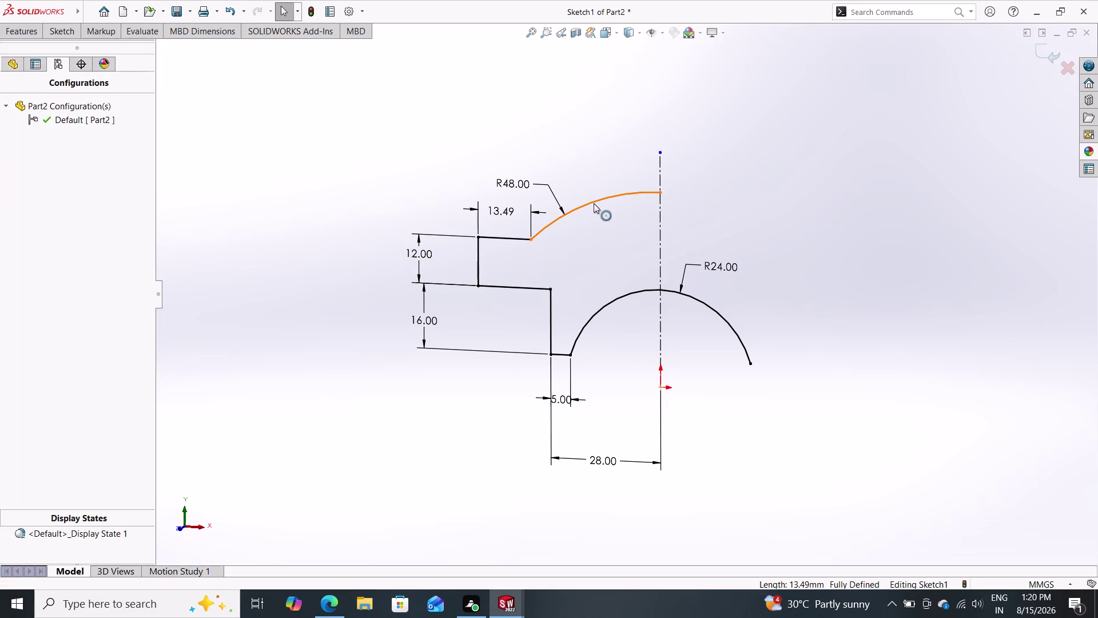
click(593, 203)
double_click(503, 236)
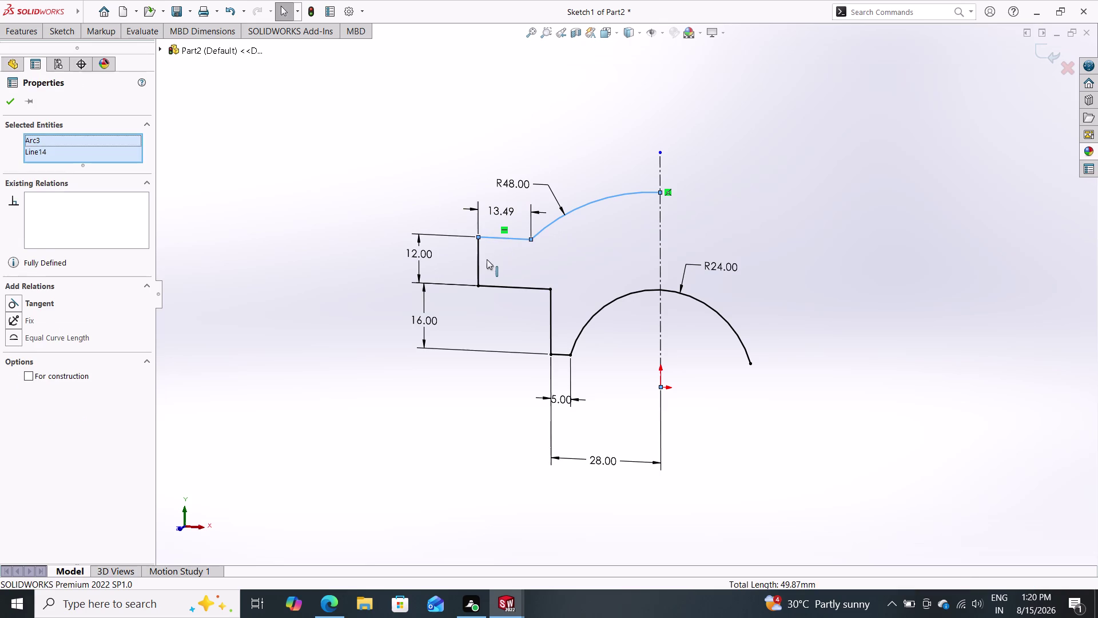
double_click(478, 265)
click(506, 288)
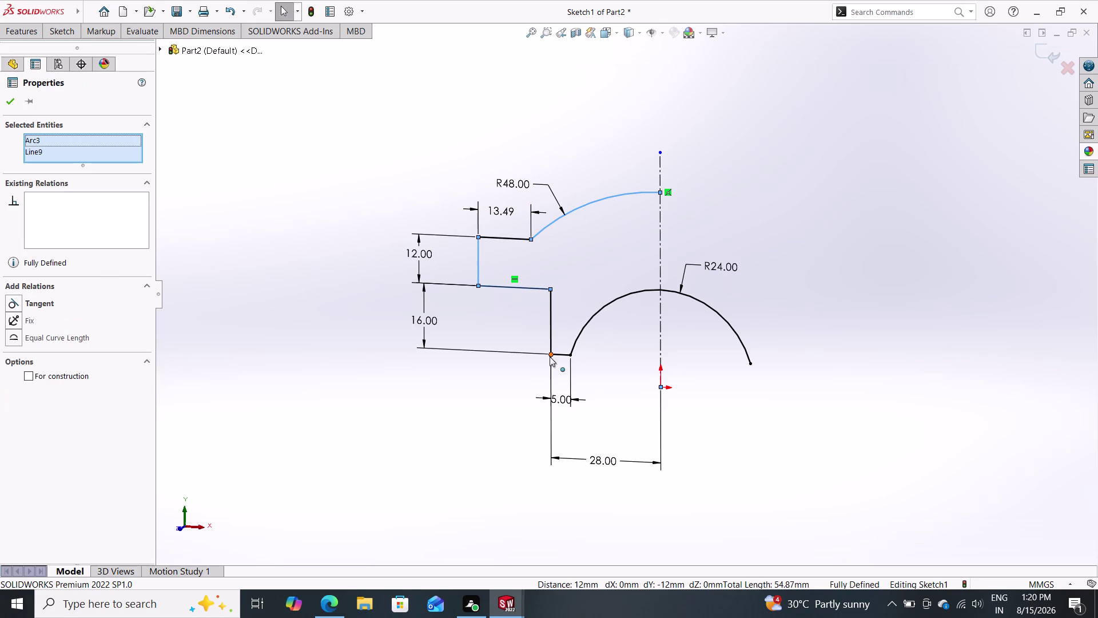
double_click(560, 354)
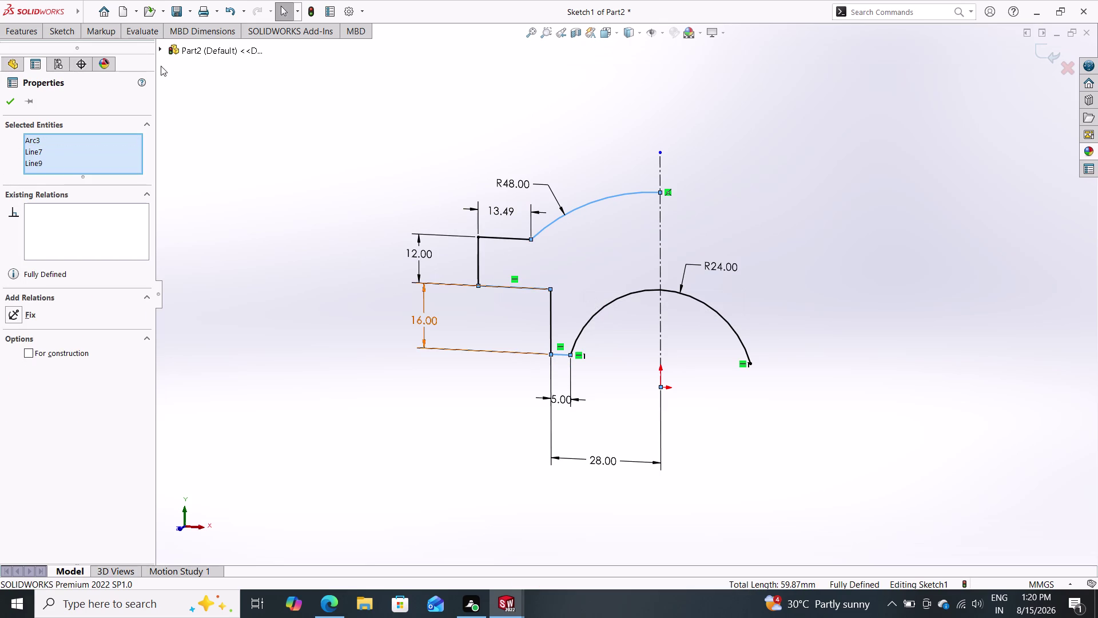
double_click(33, 33)
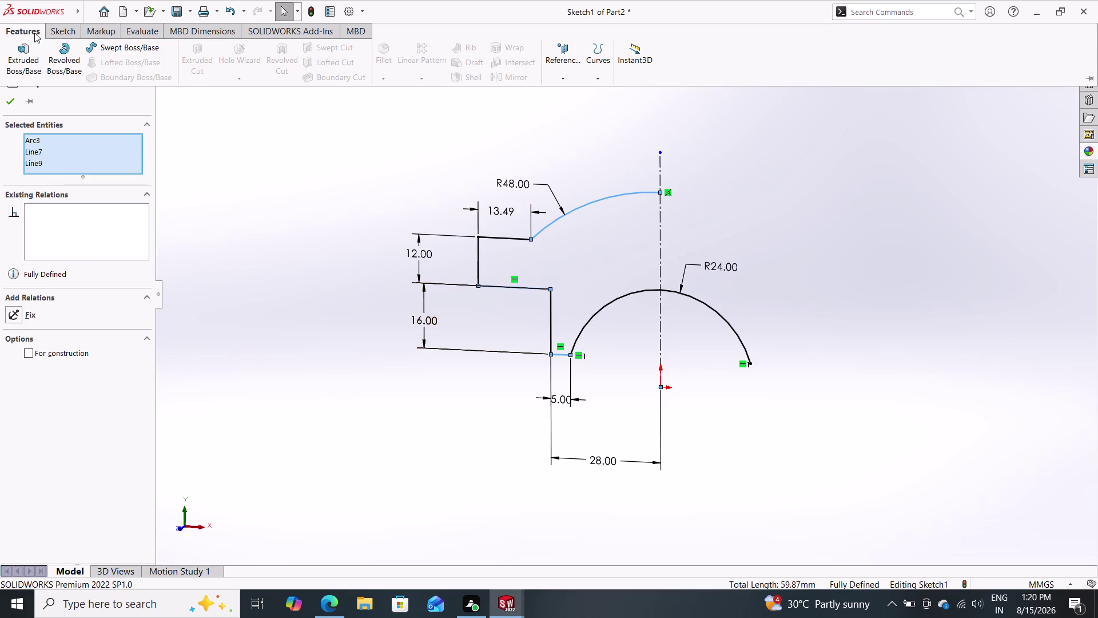
click(51, 28)
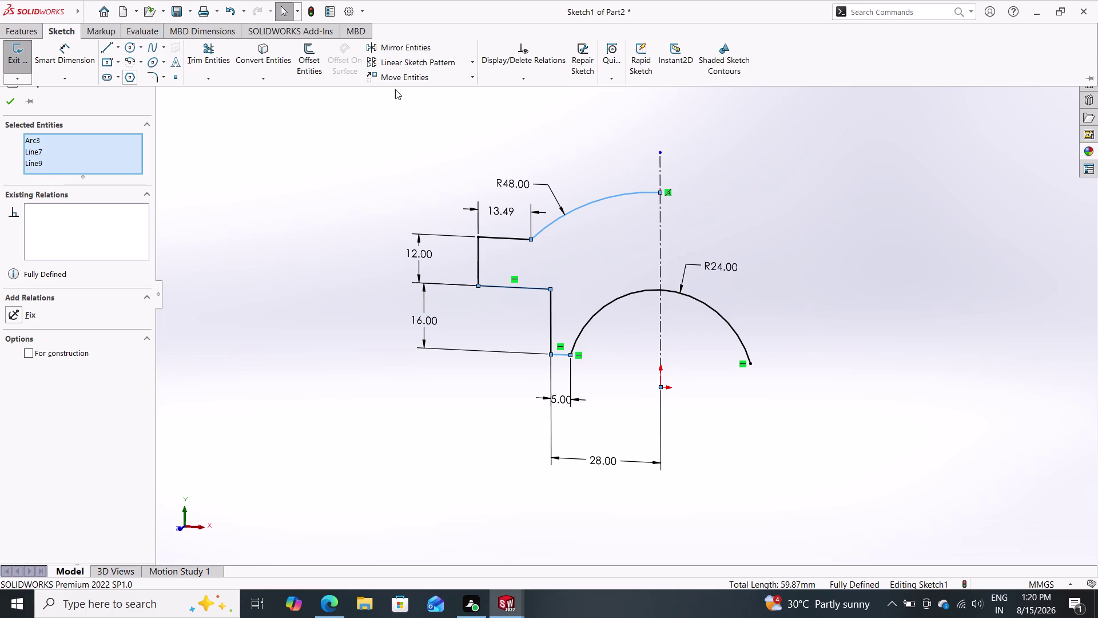
click(412, 49)
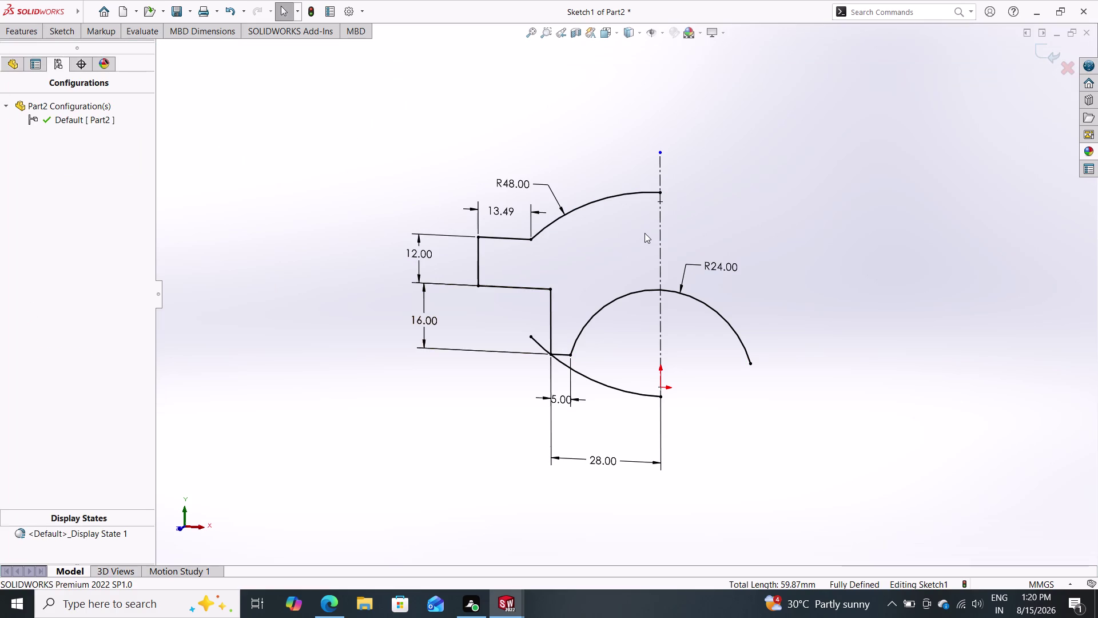
key(ctrl+z)
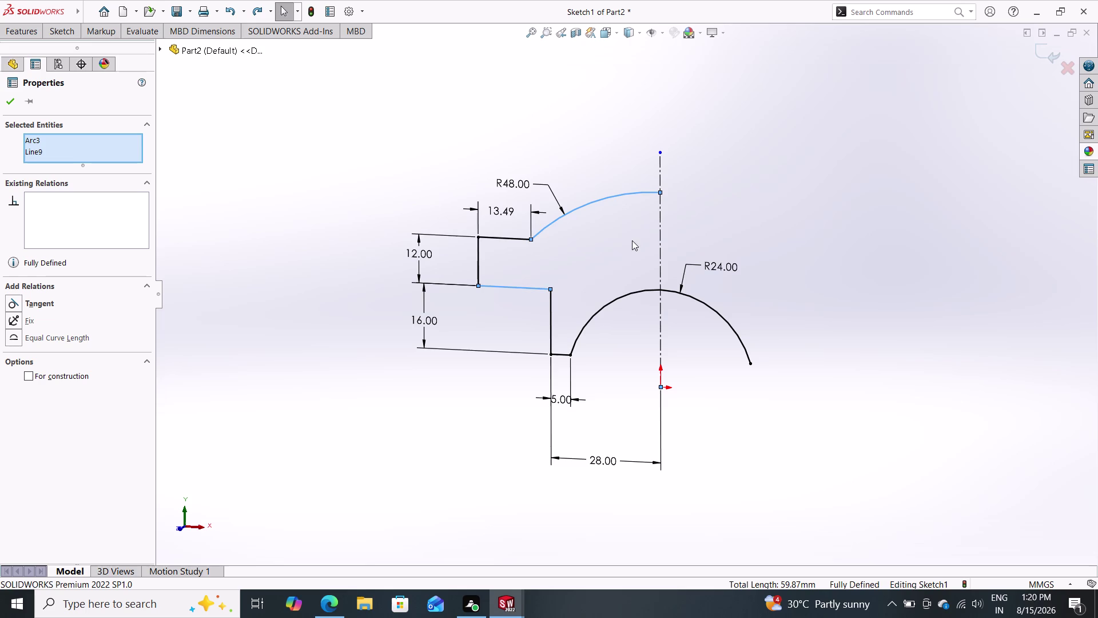
Add the short upper, left vertical and lower stepped lines to the selection.
click(504, 238)
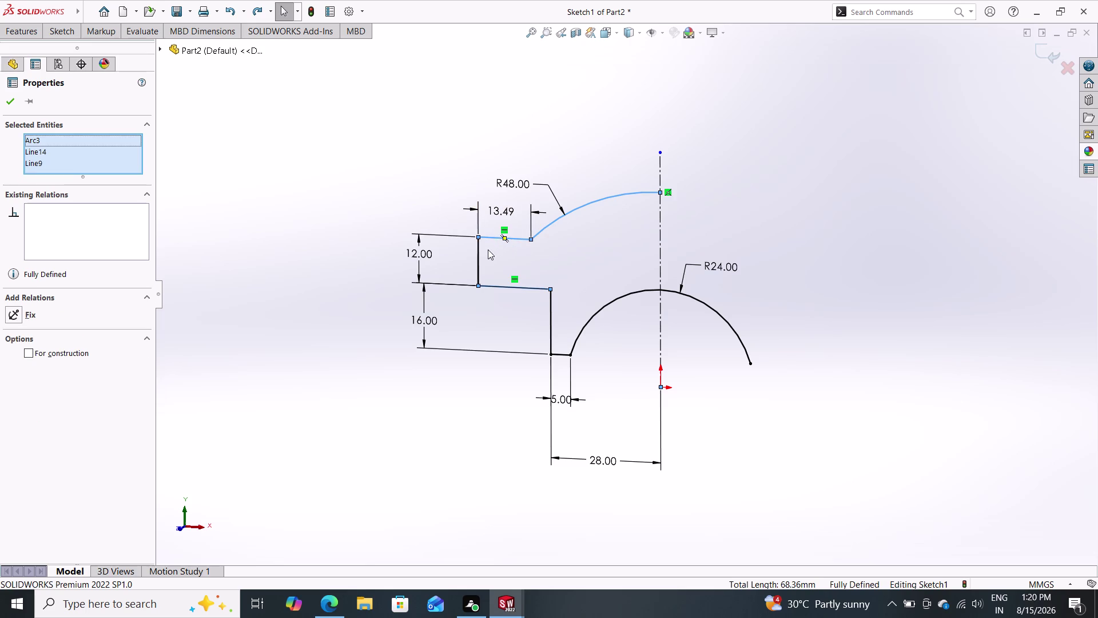
click(478, 258)
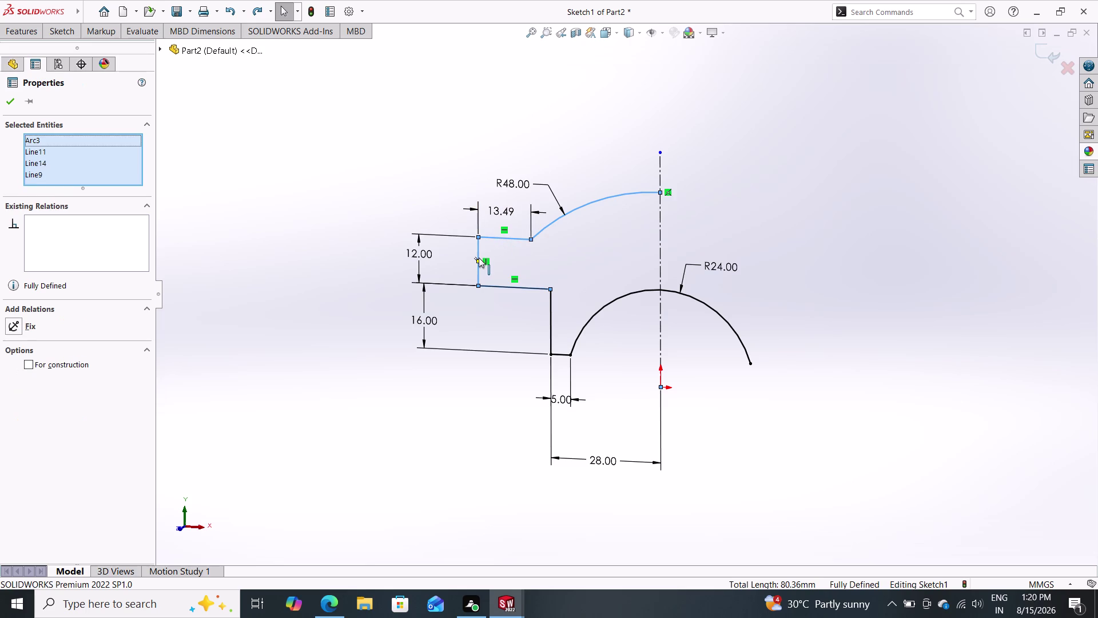
click(550, 313)
double_click(564, 355)
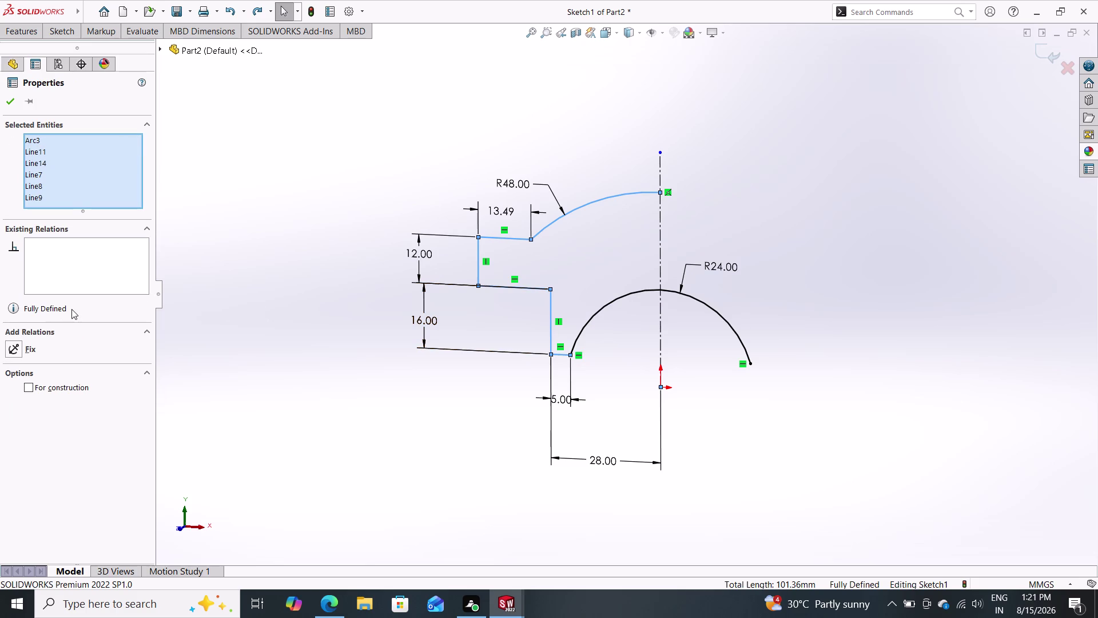
click(23, 31)
click(63, 28)
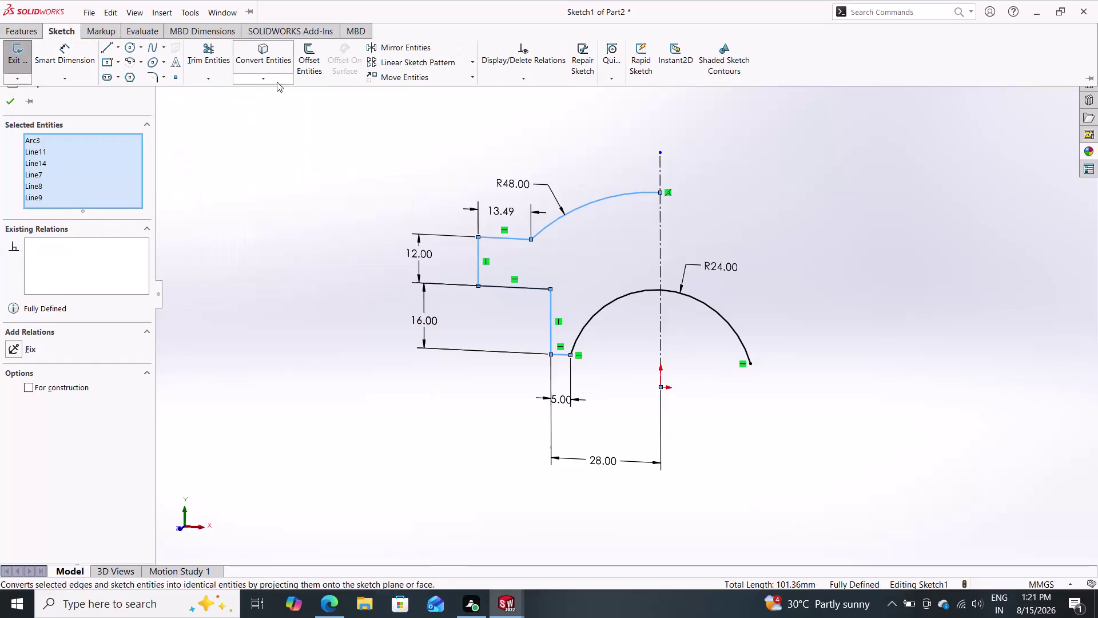
click(380, 47)
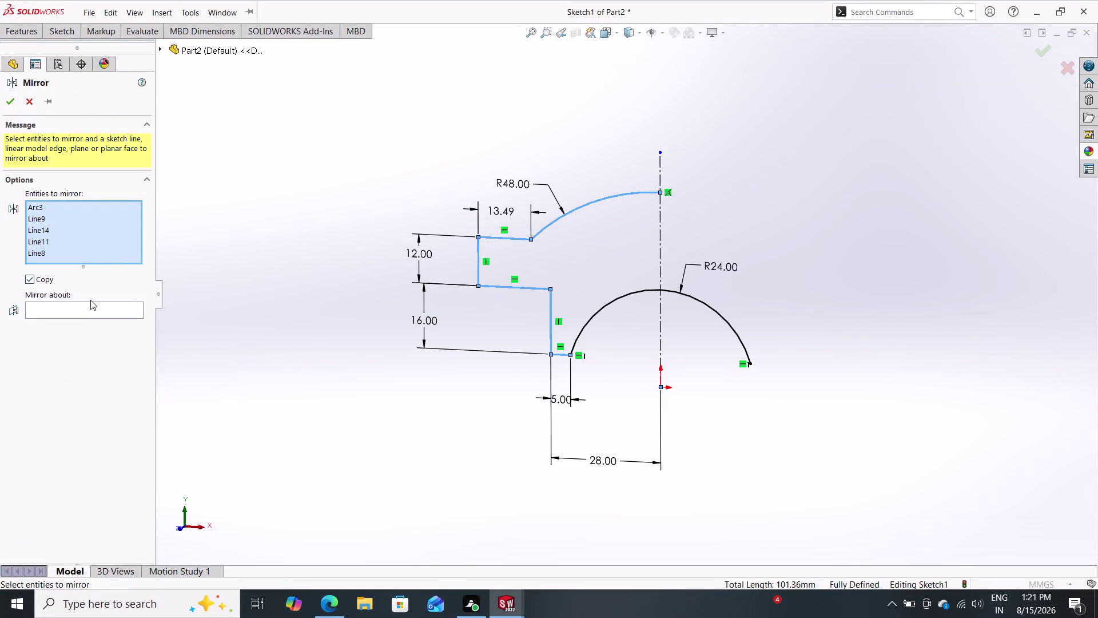
Mirror the selected R48 arc and step lines about the vertical centreline.
click(84, 310)
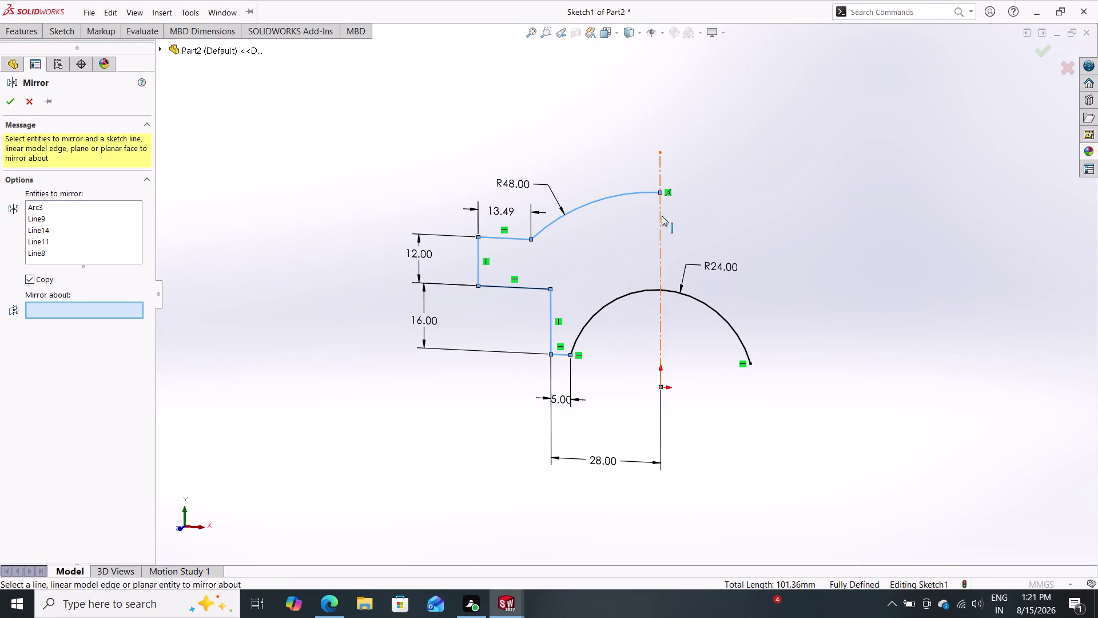
click(662, 216)
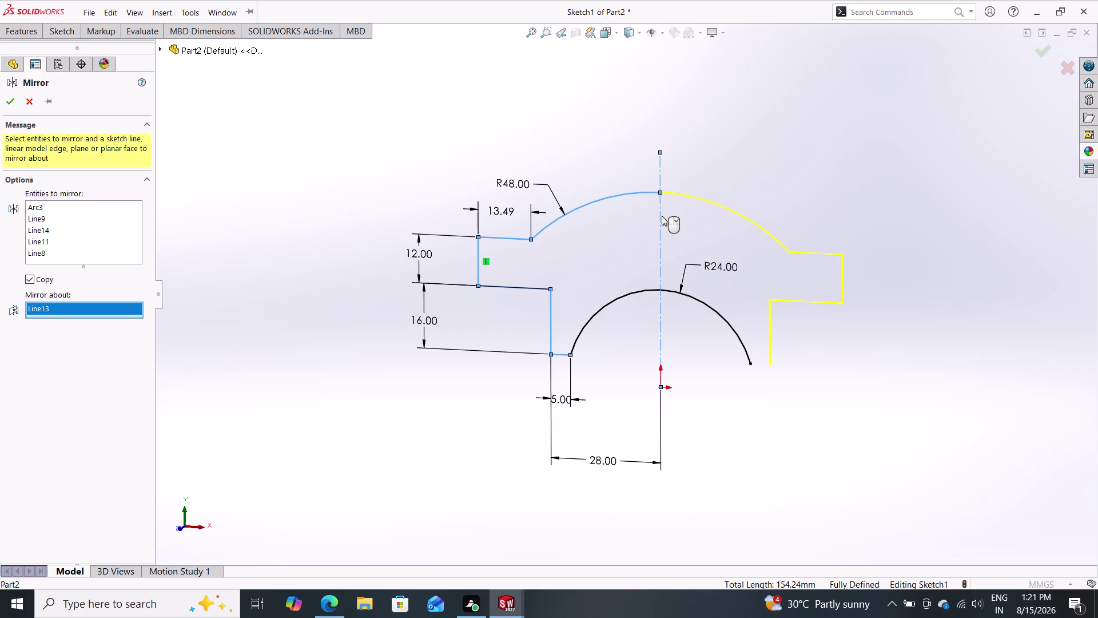
double_click(4, 99)
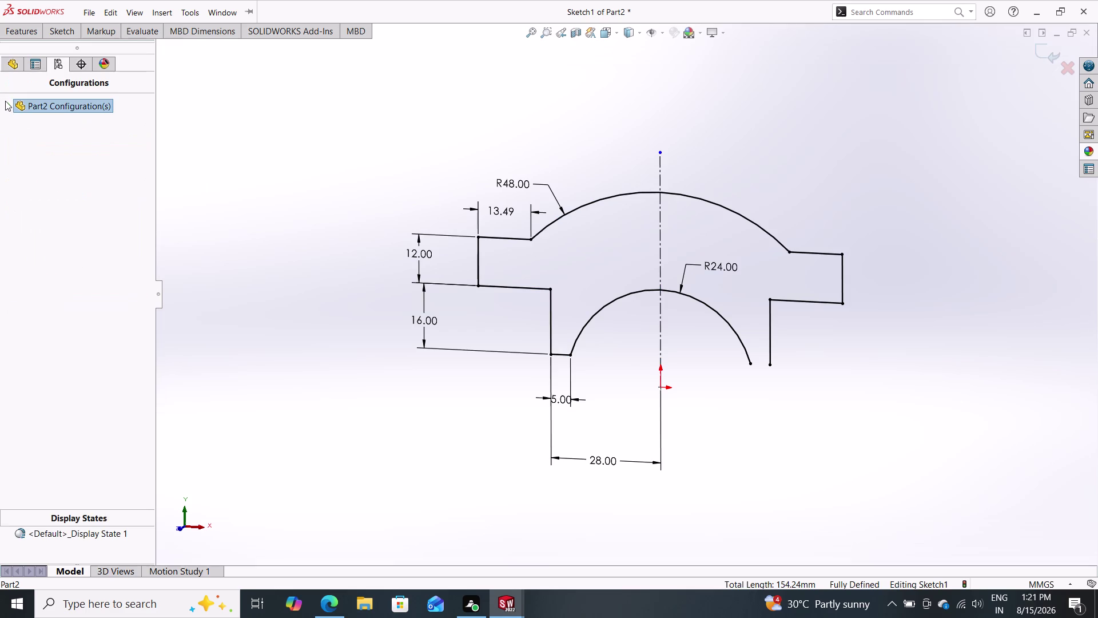
scroll(down, 3)
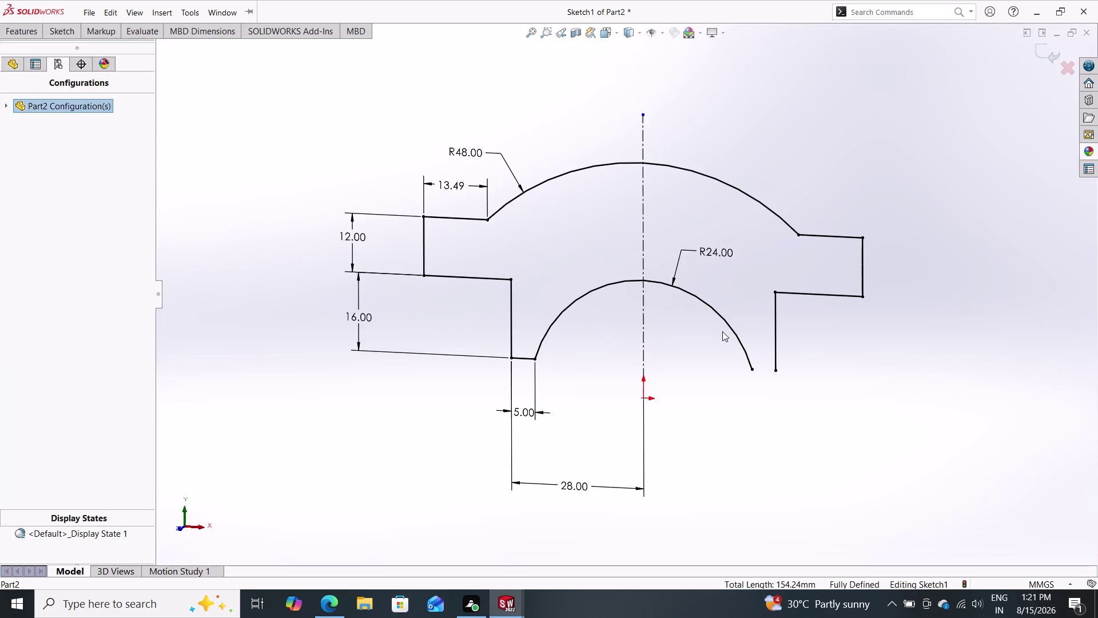
scroll(down, 3)
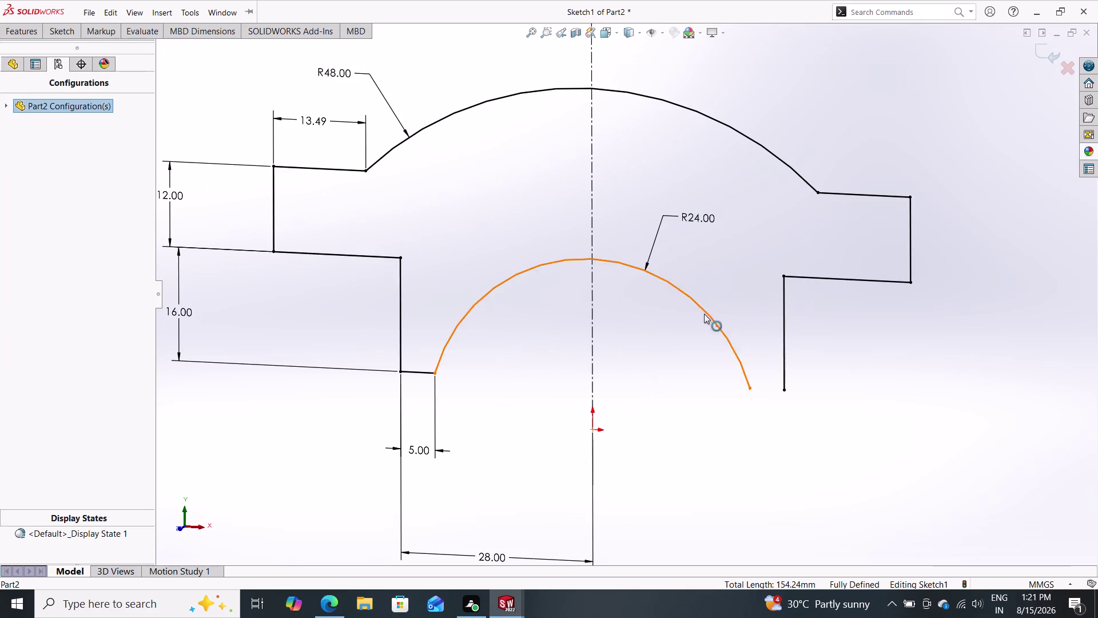
scroll(up, 3)
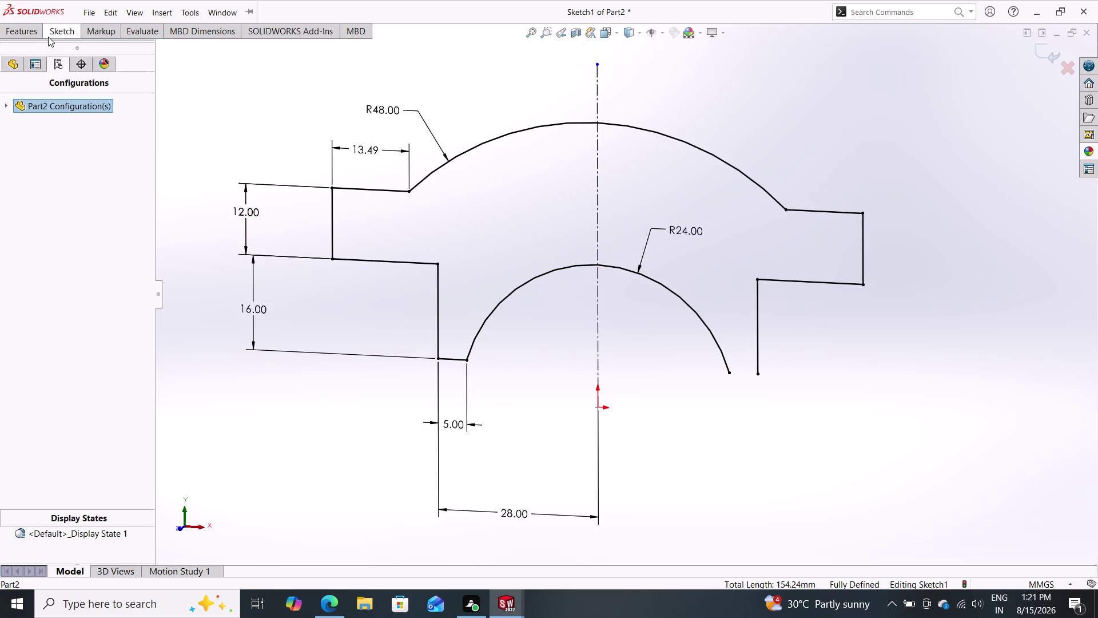
double_click(52, 34)
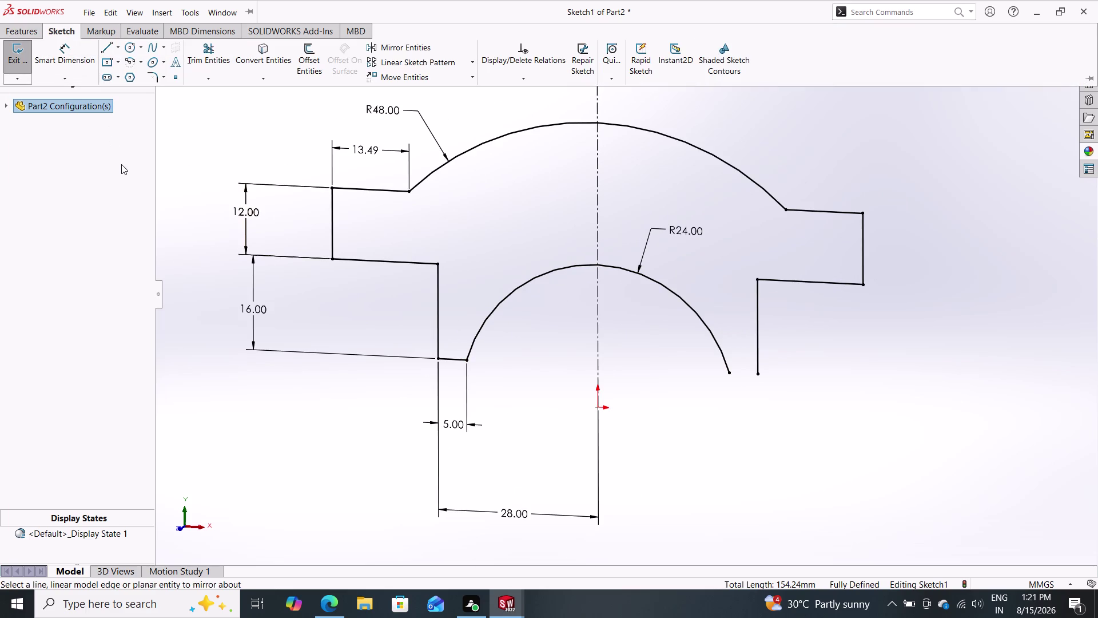
Draw a short horizontal line from the R24 arc's right end to the right leg's bottom.
click(101, 46)
click(726, 373)
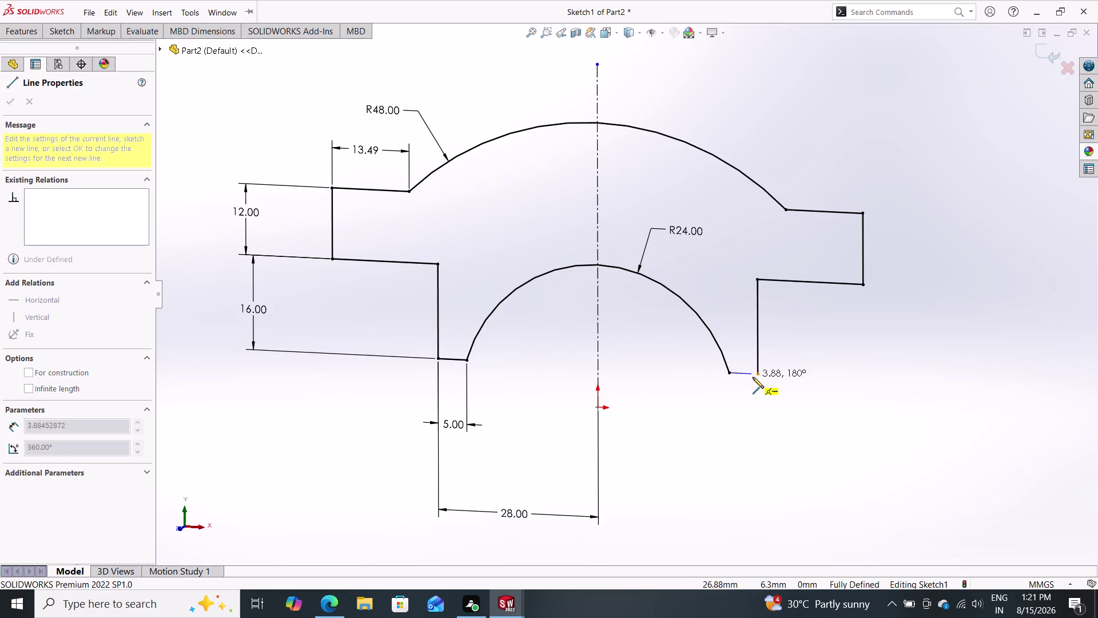
click(756, 374)
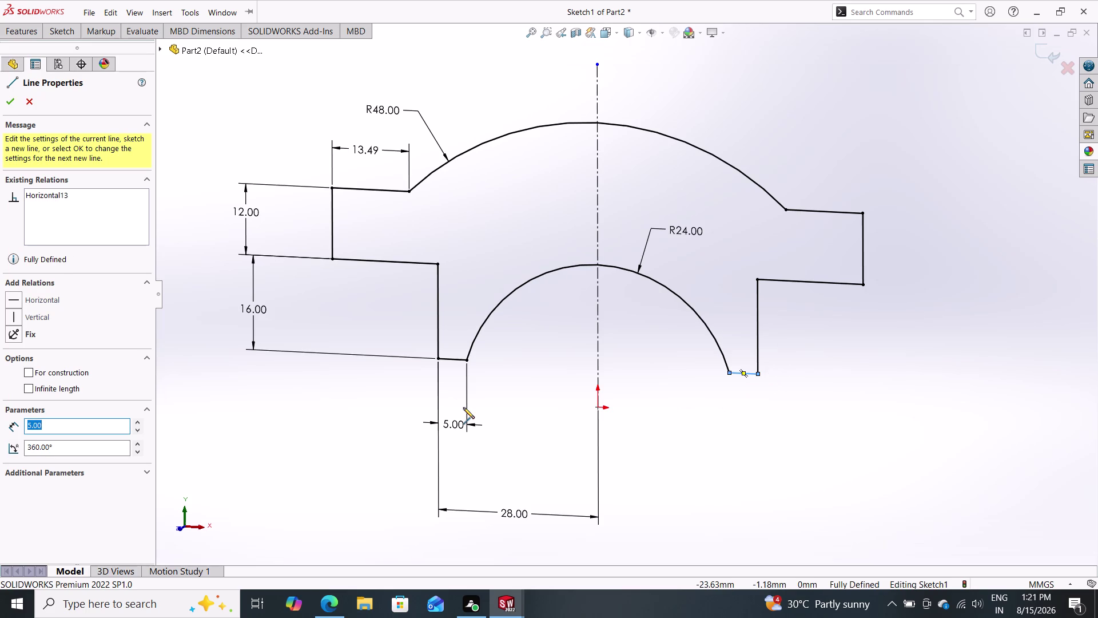
click(8, 100)
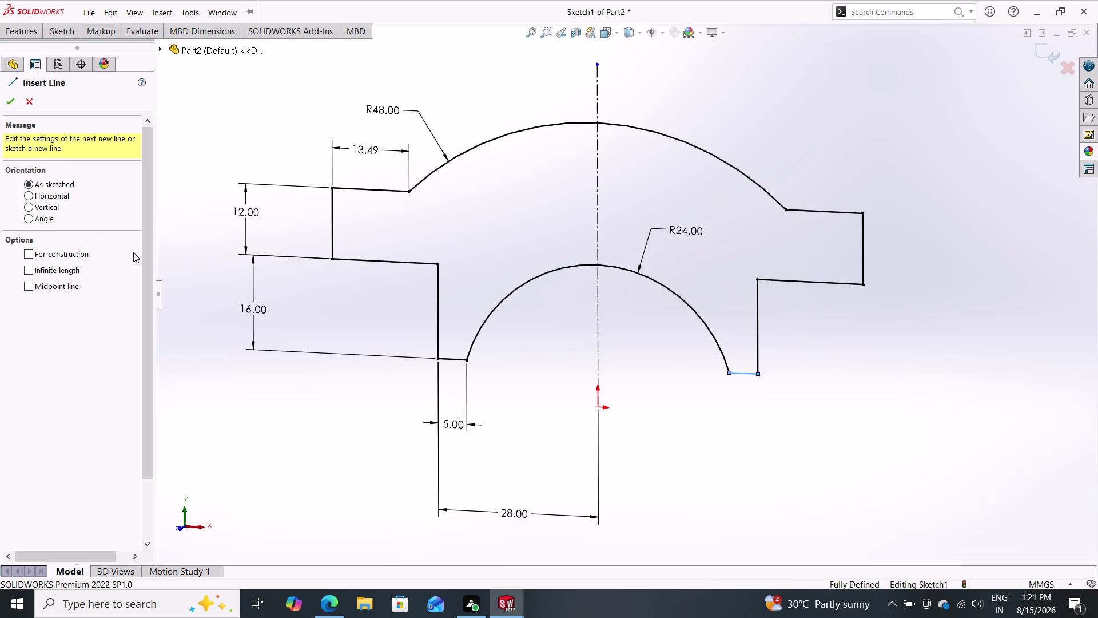
click(11, 106)
key(Escape)
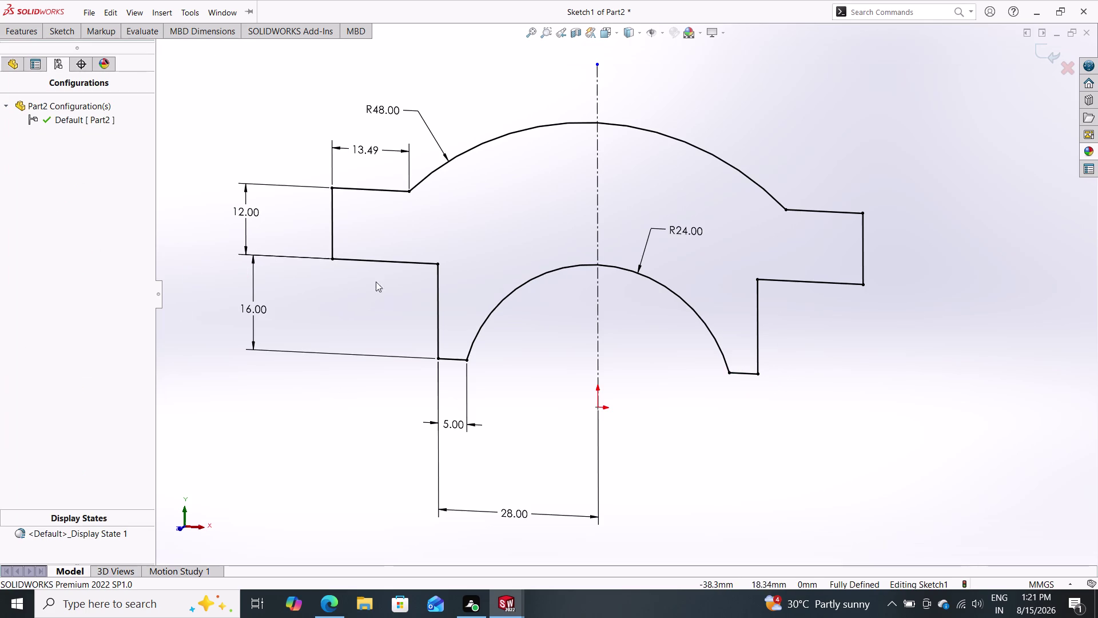
click(25, 28)
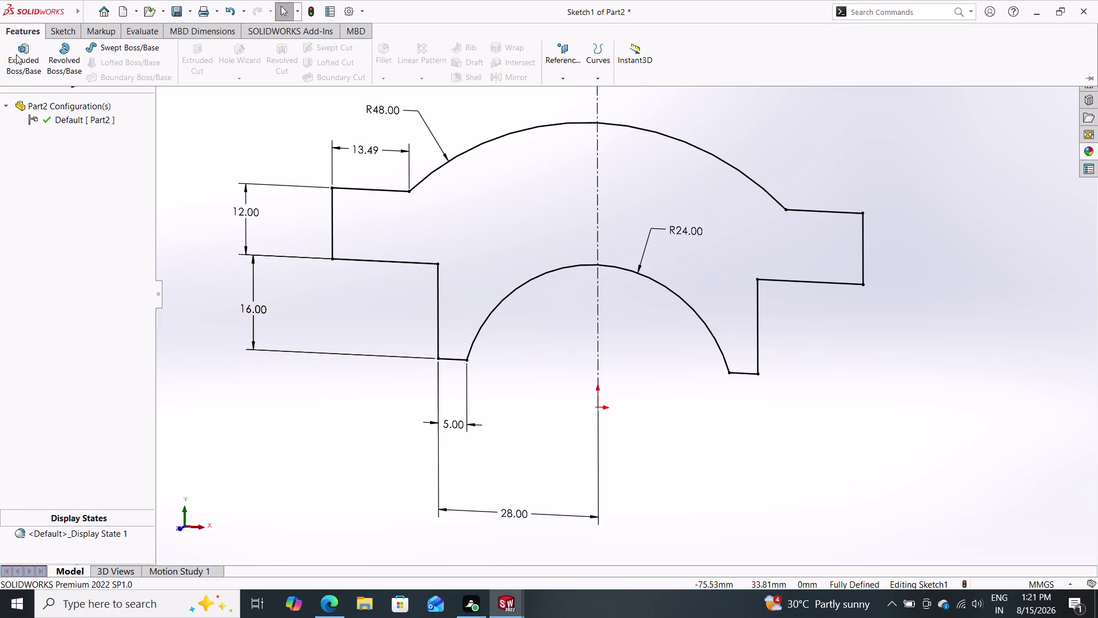
Preview a 10 mm Extruded Boss of the bracket profile and orbit to inspect it.
click(16, 55)
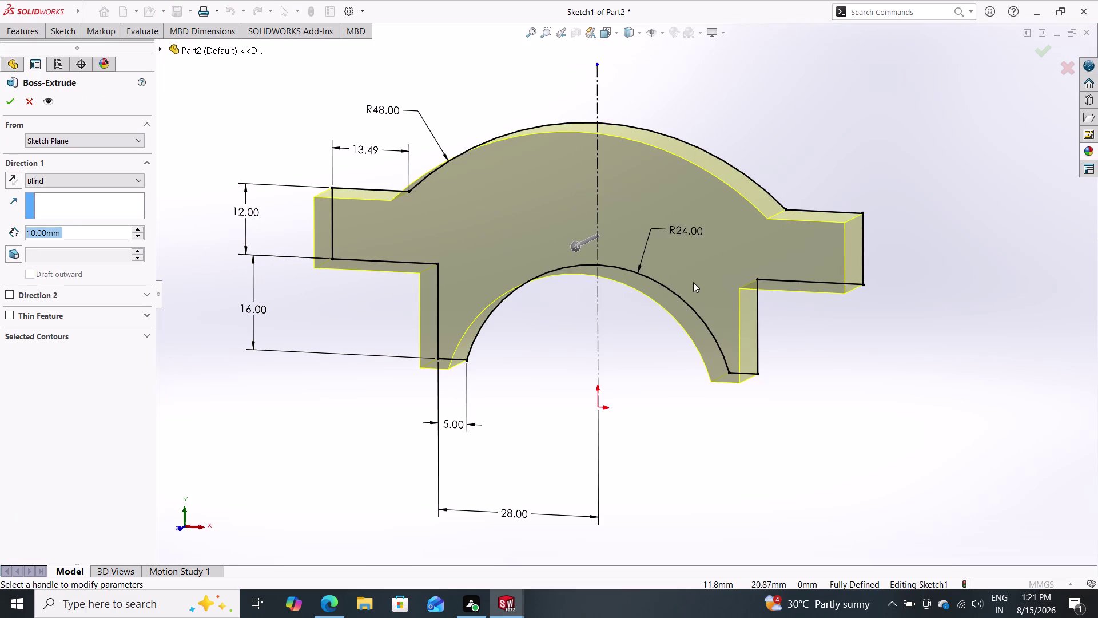
middle_drag(861, 172, 845, 197)
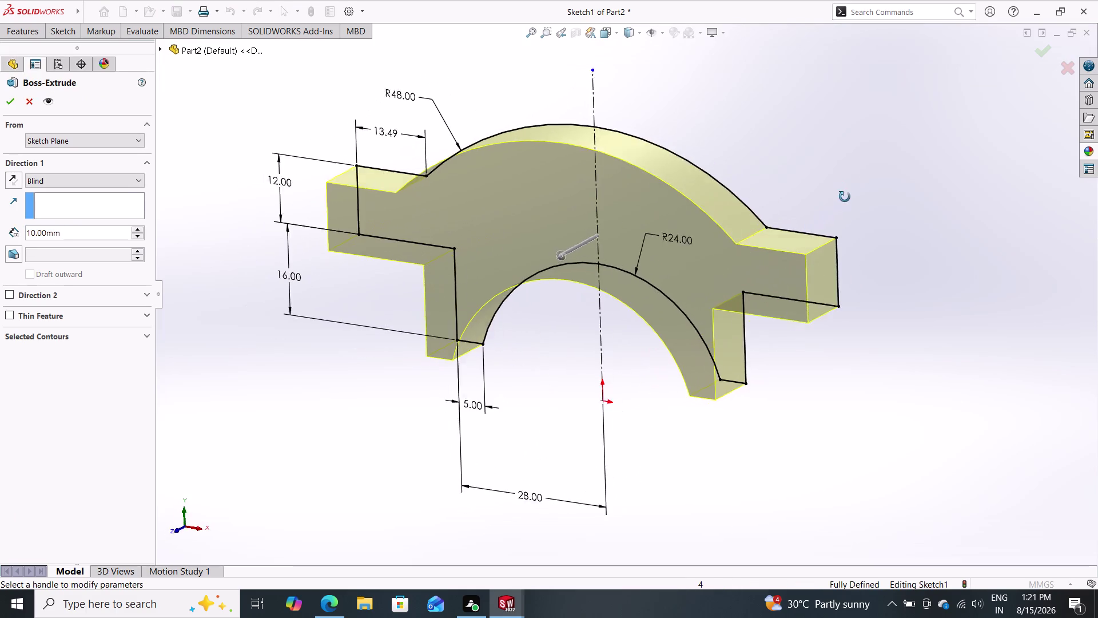
middle_drag(844, 197, 857, 177)
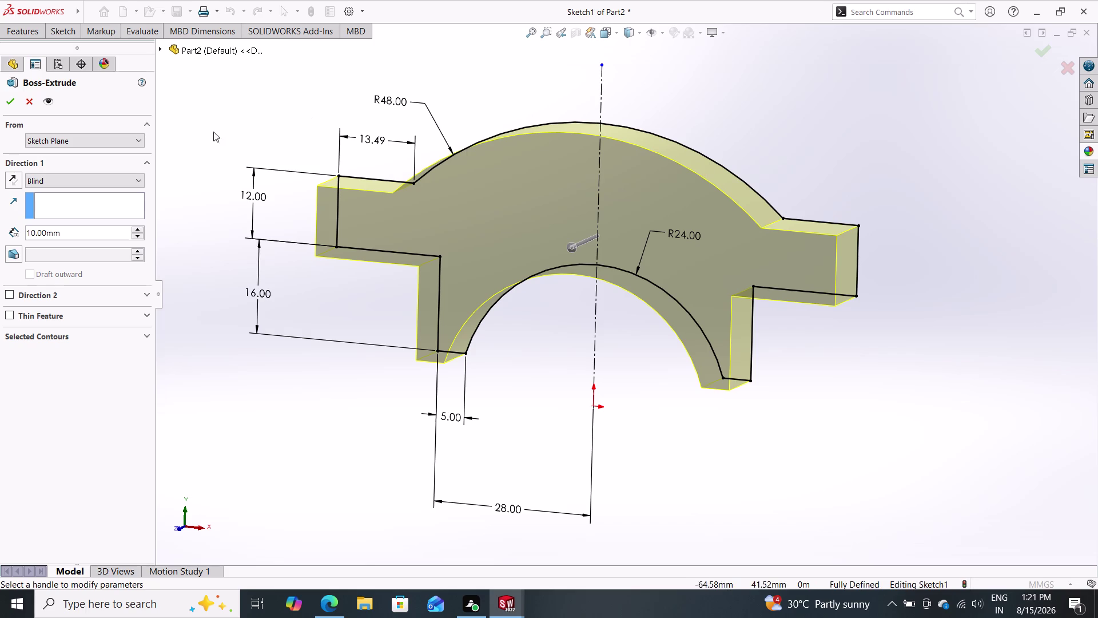
click(115, 176)
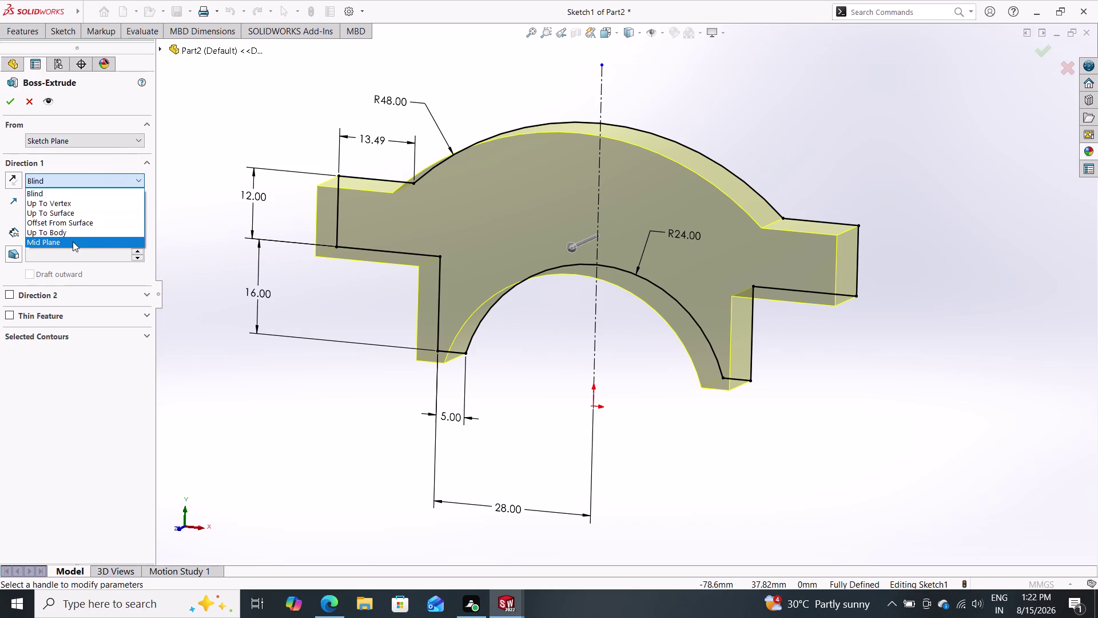
Boss-extrude the bracket profile with Mid Plane end condition at 46 mm depth.
click(73, 241)
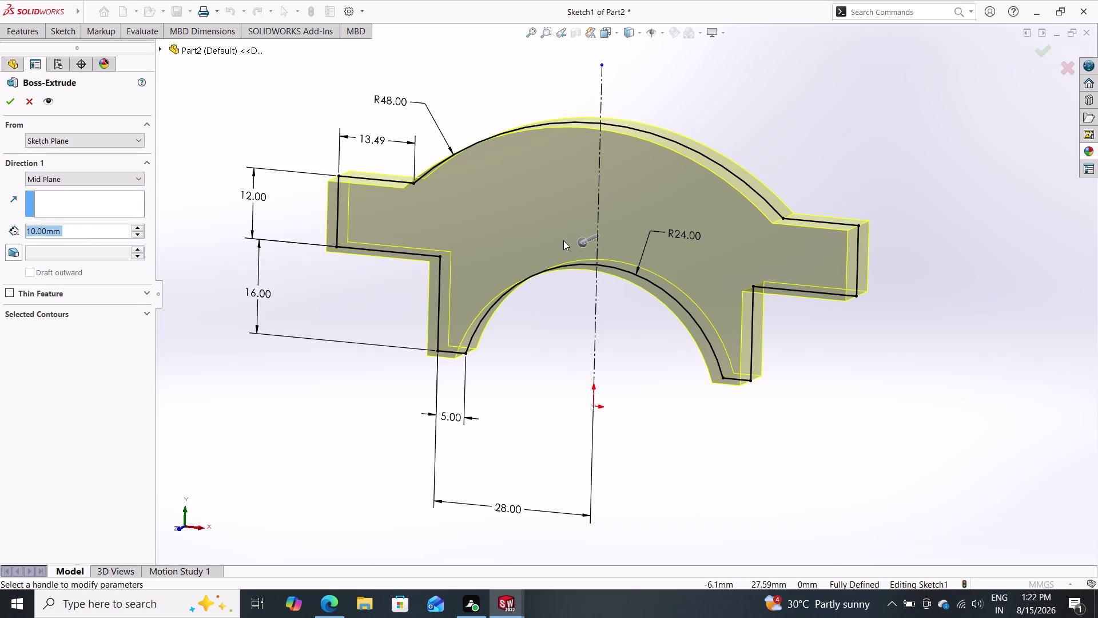
text(4)
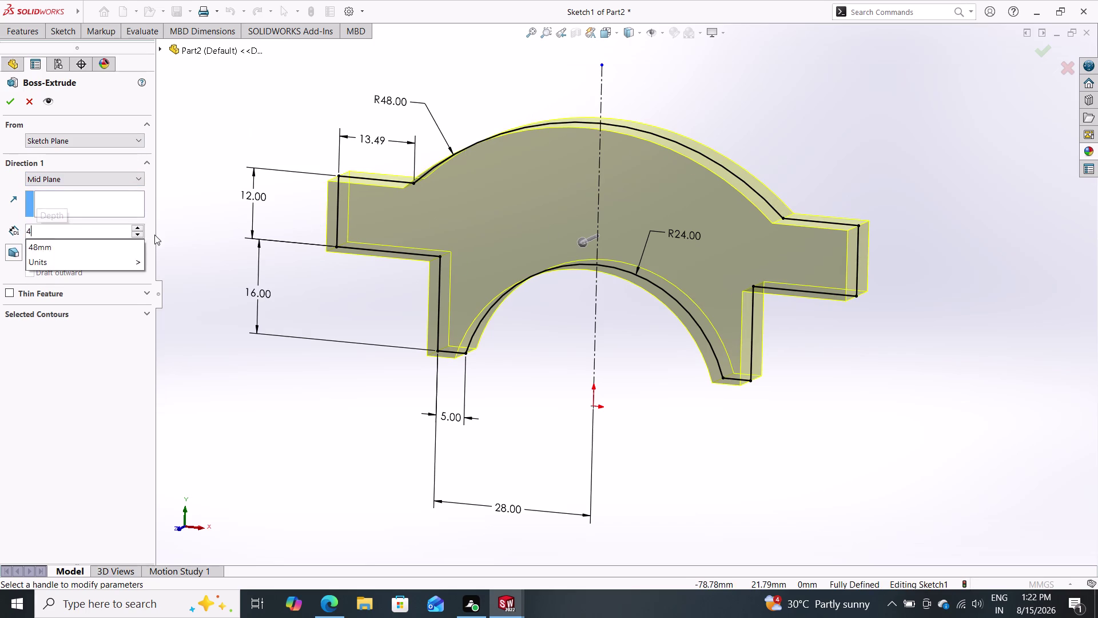
text(6)
key(Return)
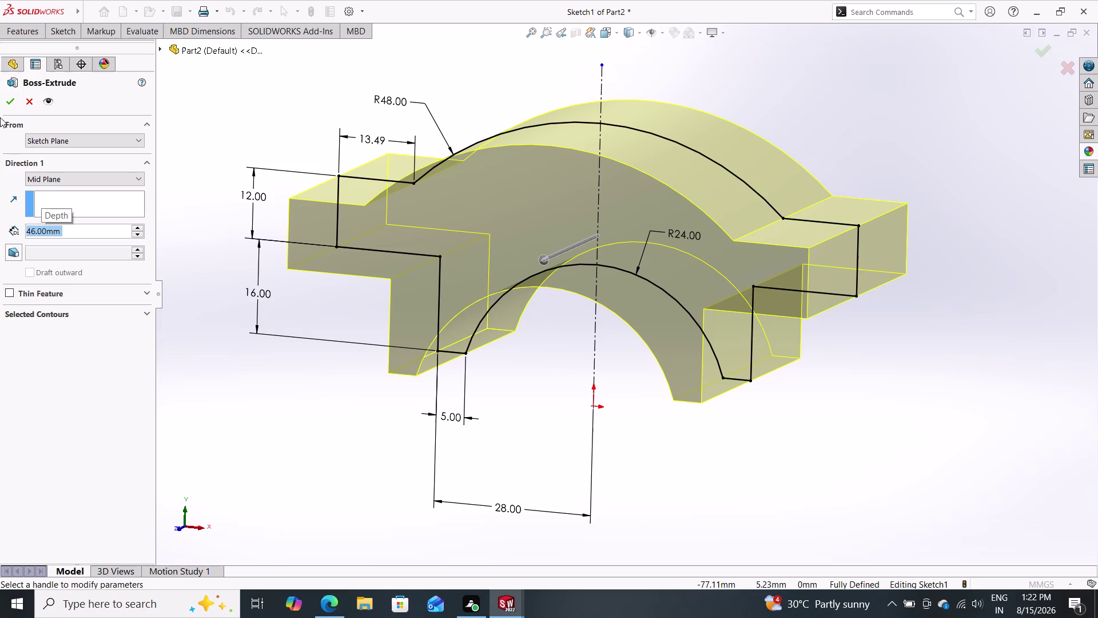
click(4, 103)
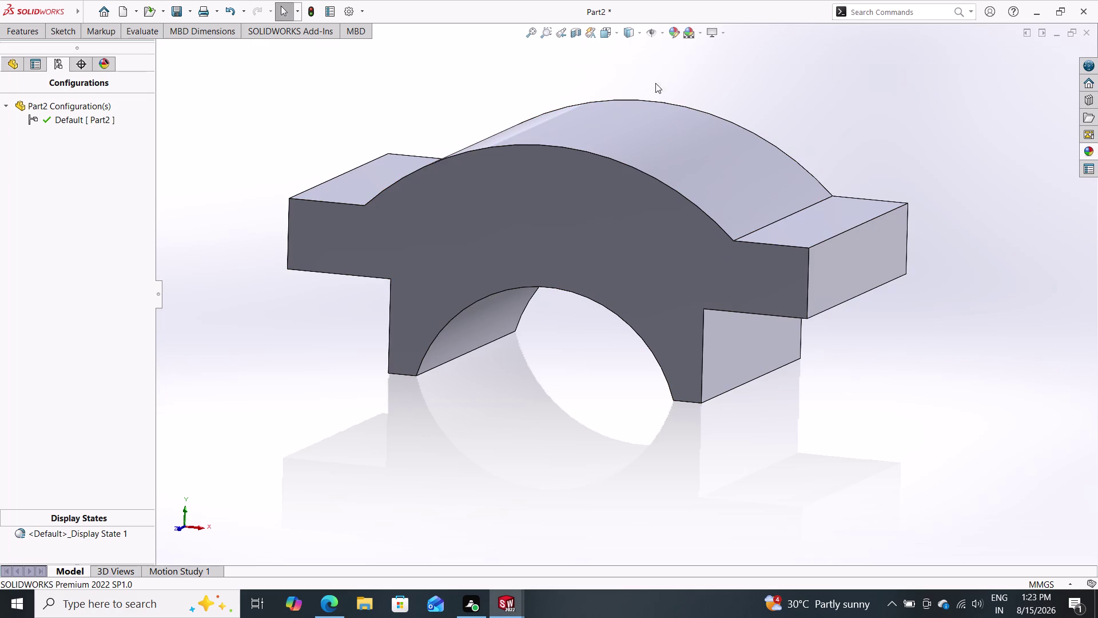
Turn off the floor reflection and show the FeatureManager tree listing Boss-Extrude1.
click(641, 33)
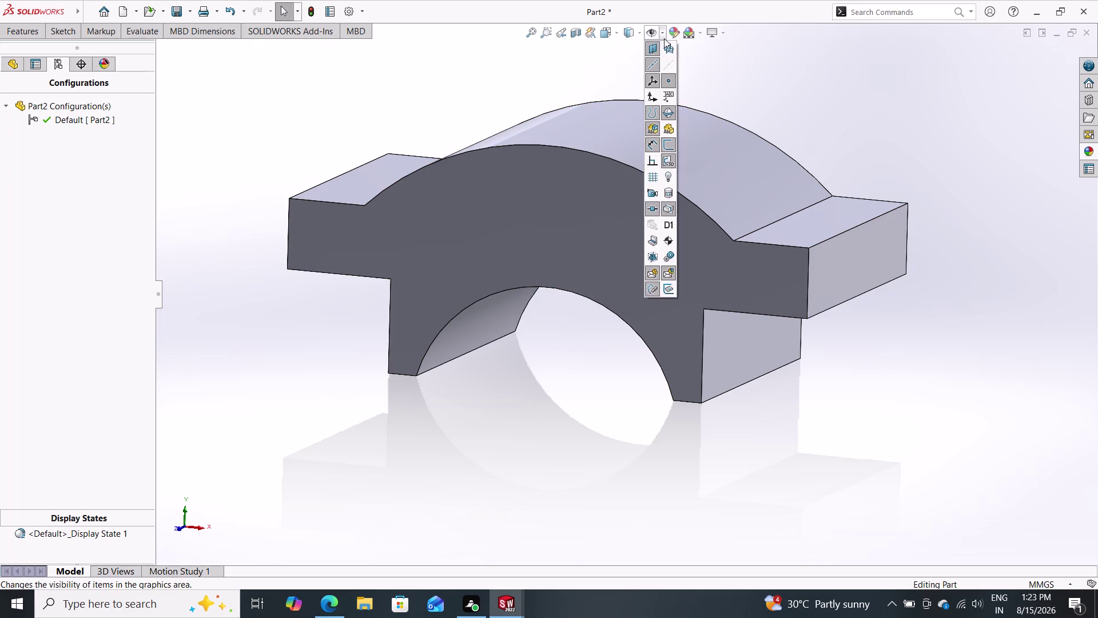
click(705, 63)
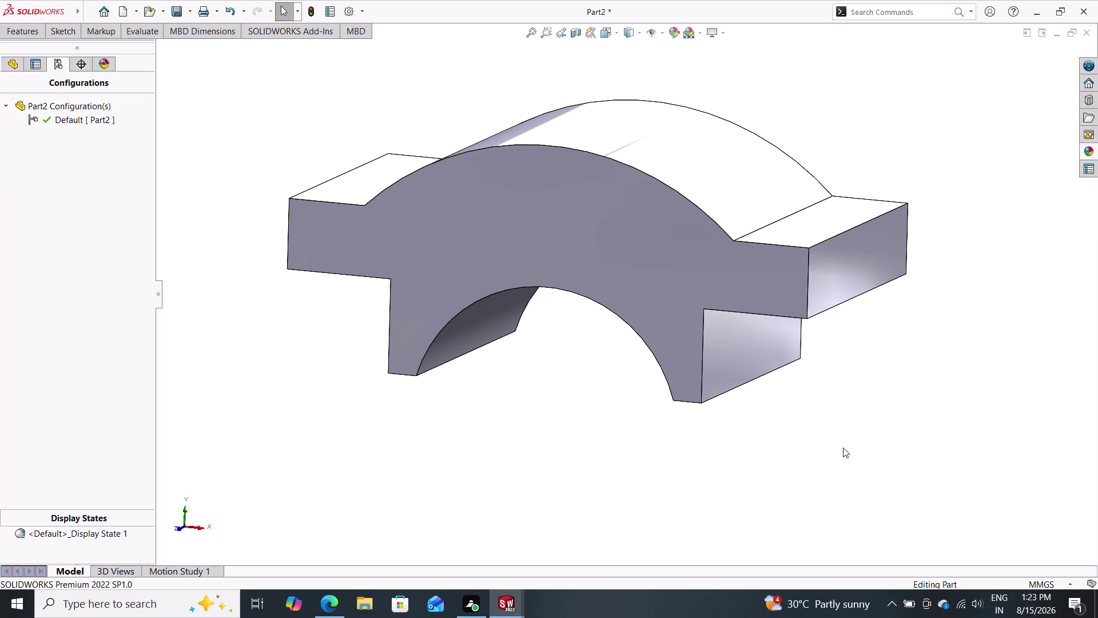
click(8, 67)
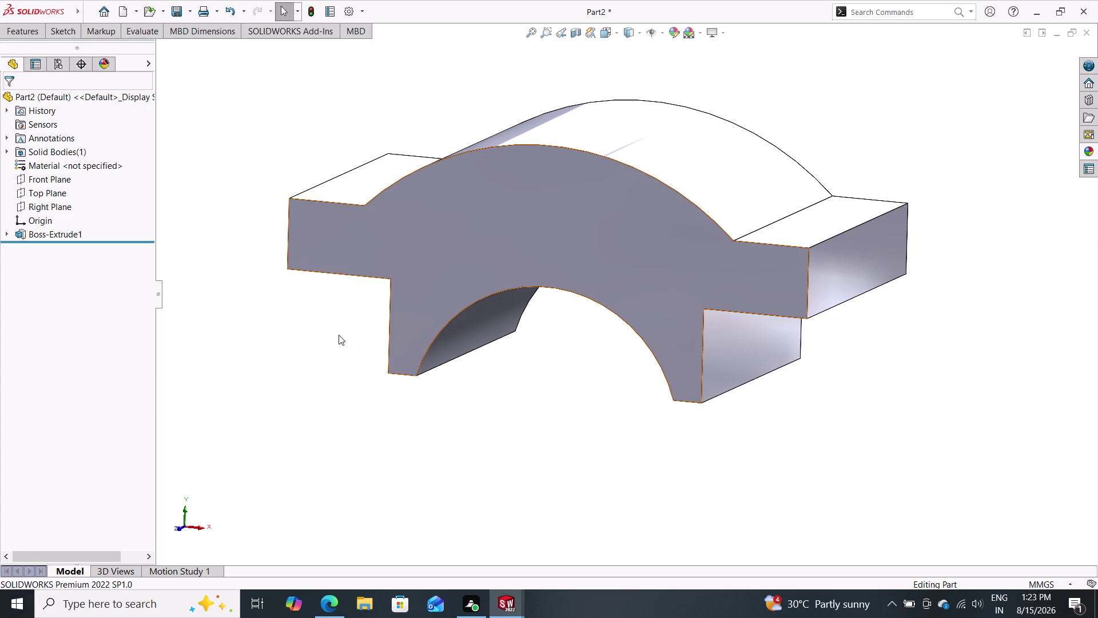
View the bracket's top face Normal To, zoom to fit, and start a new sketch.
click(360, 188)
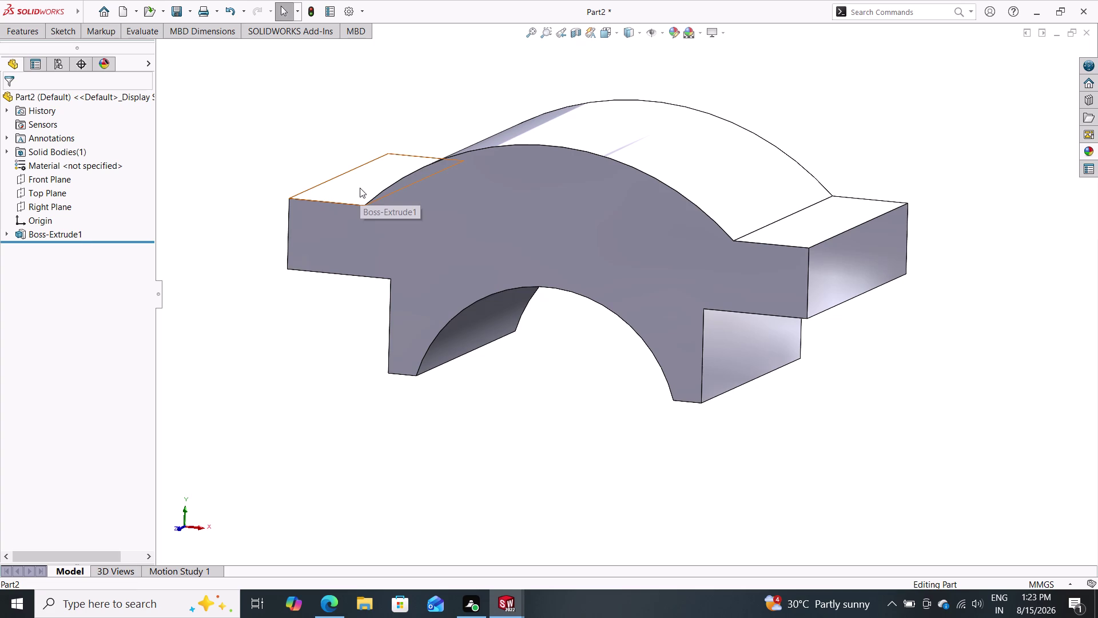
triple_click(459, 159)
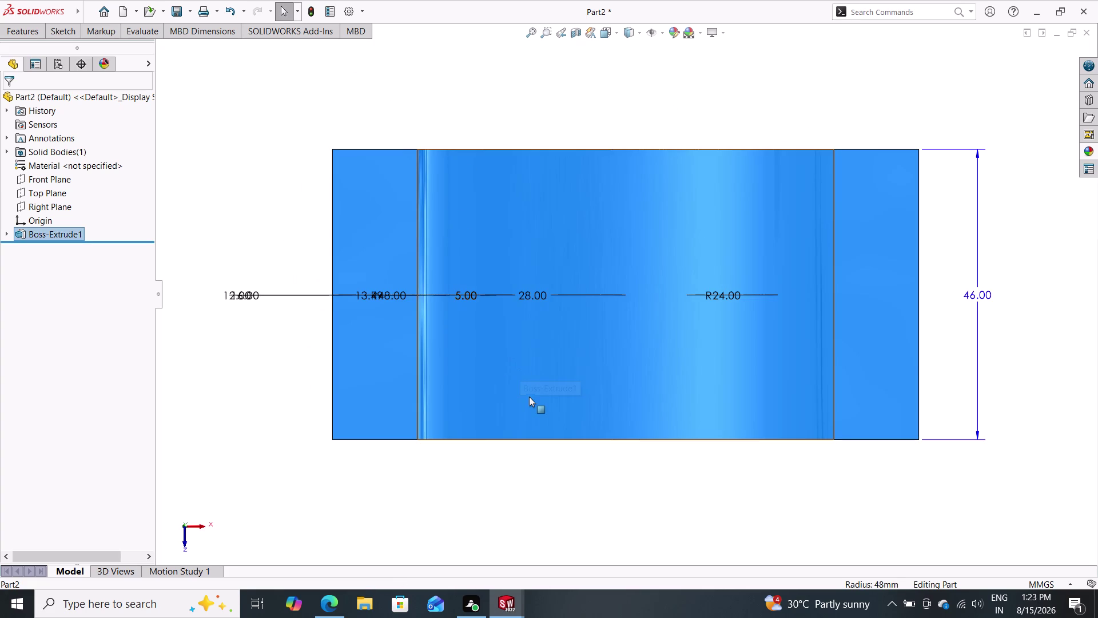
scroll(down, 3)
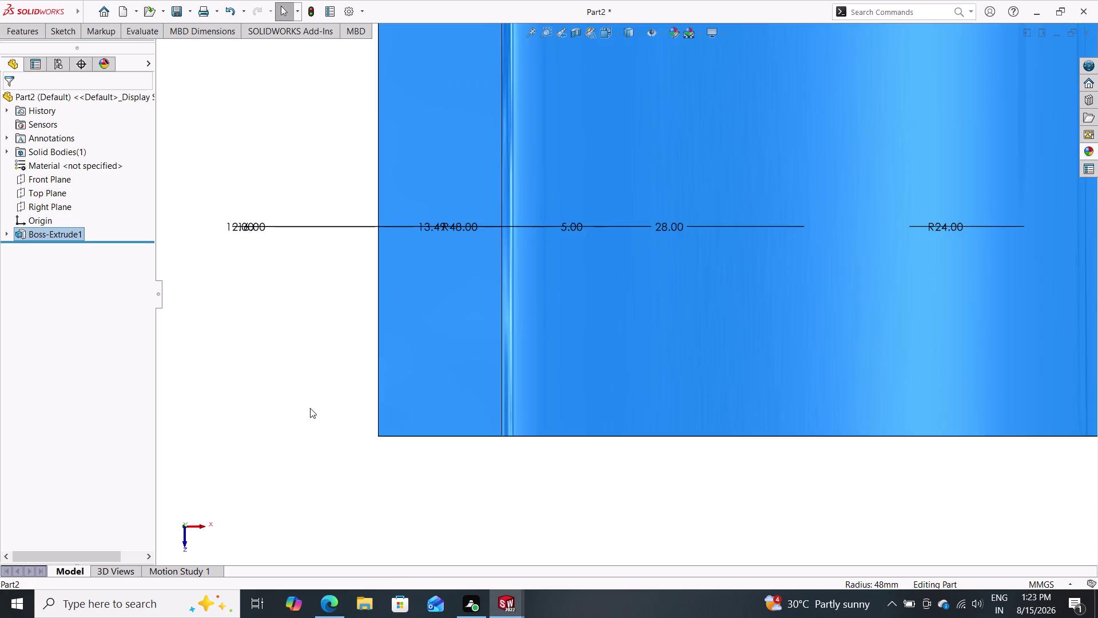
scroll(up, 3)
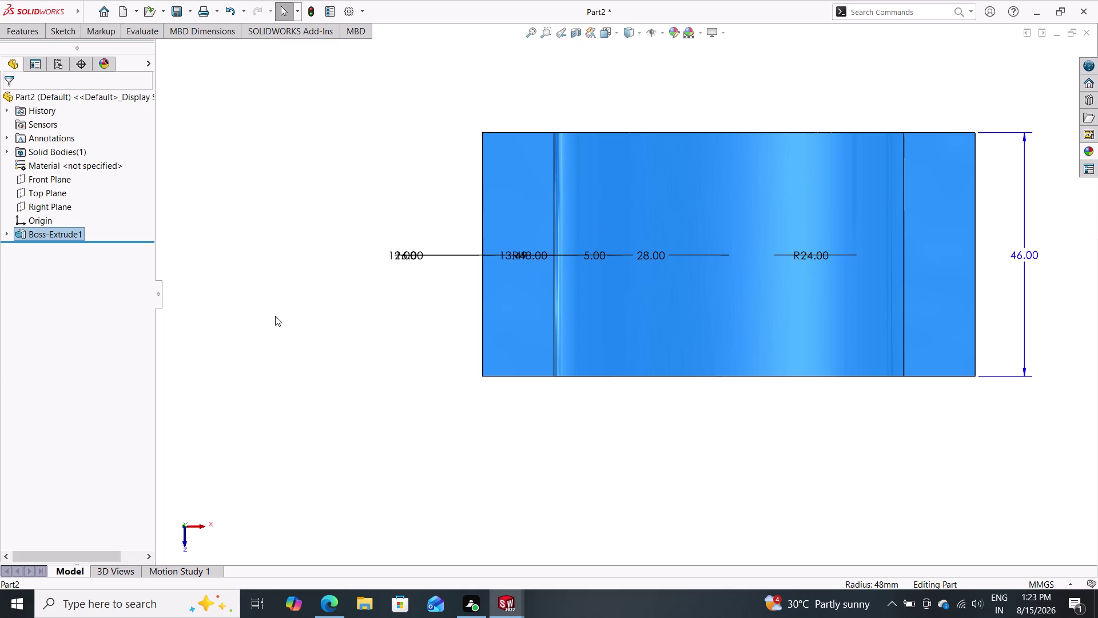
click(56, 33)
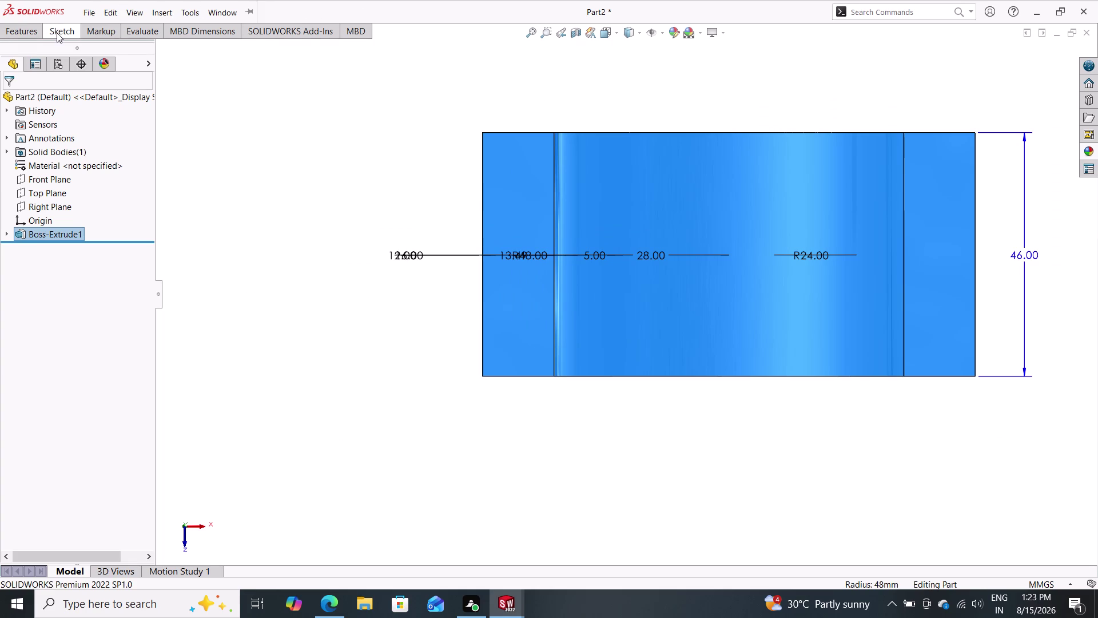
click(125, 50)
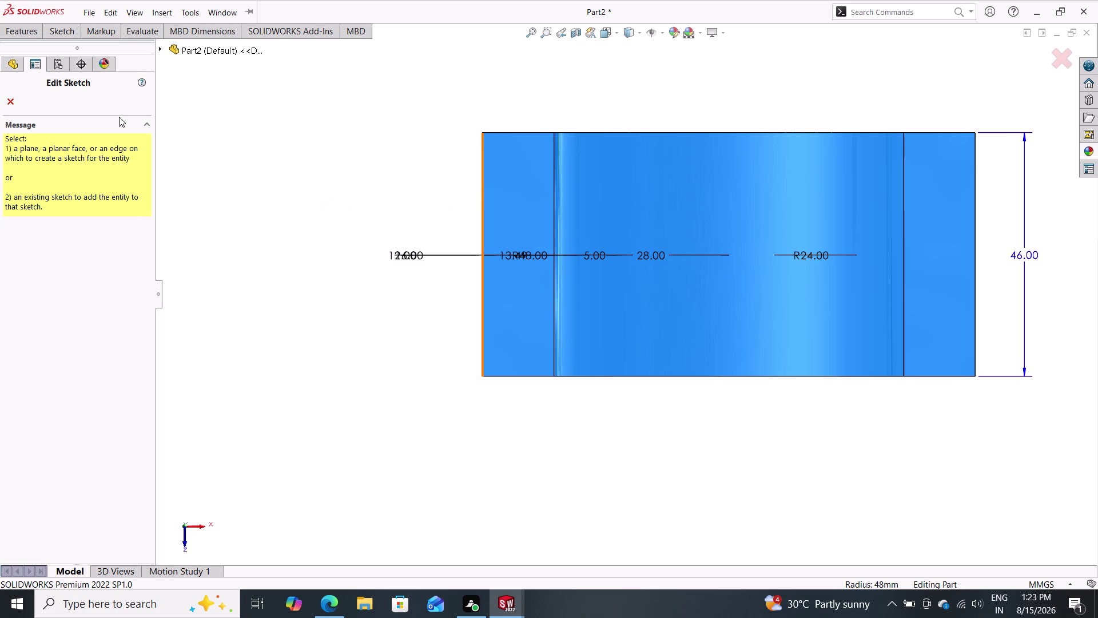
Repeatedly try picking a bracket face for the pending sketch and circle.
click(69, 31)
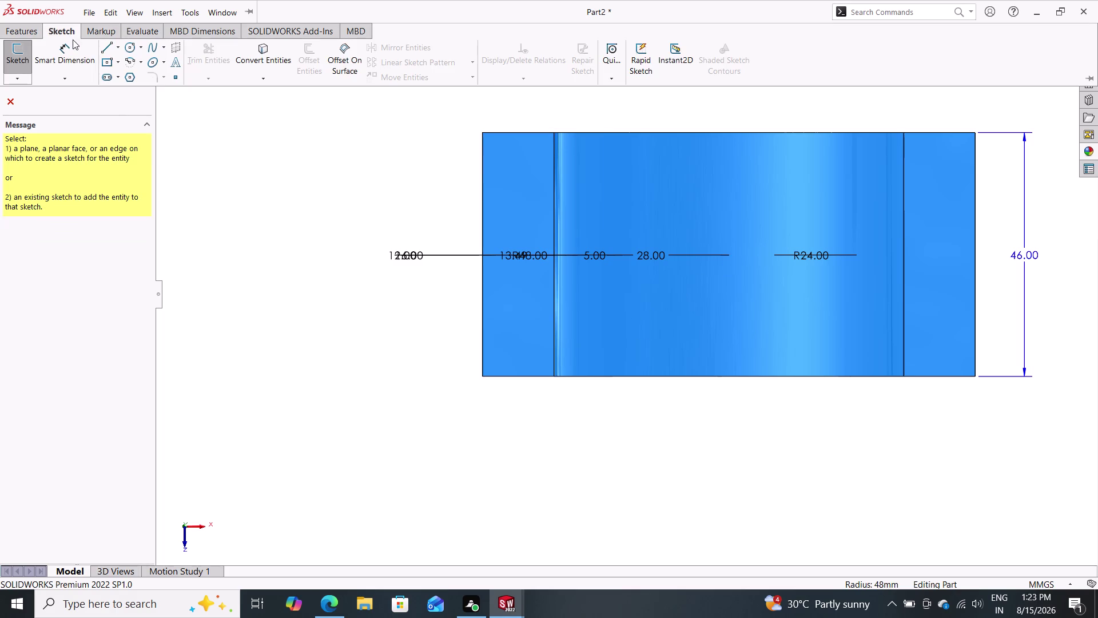
double_click(123, 51)
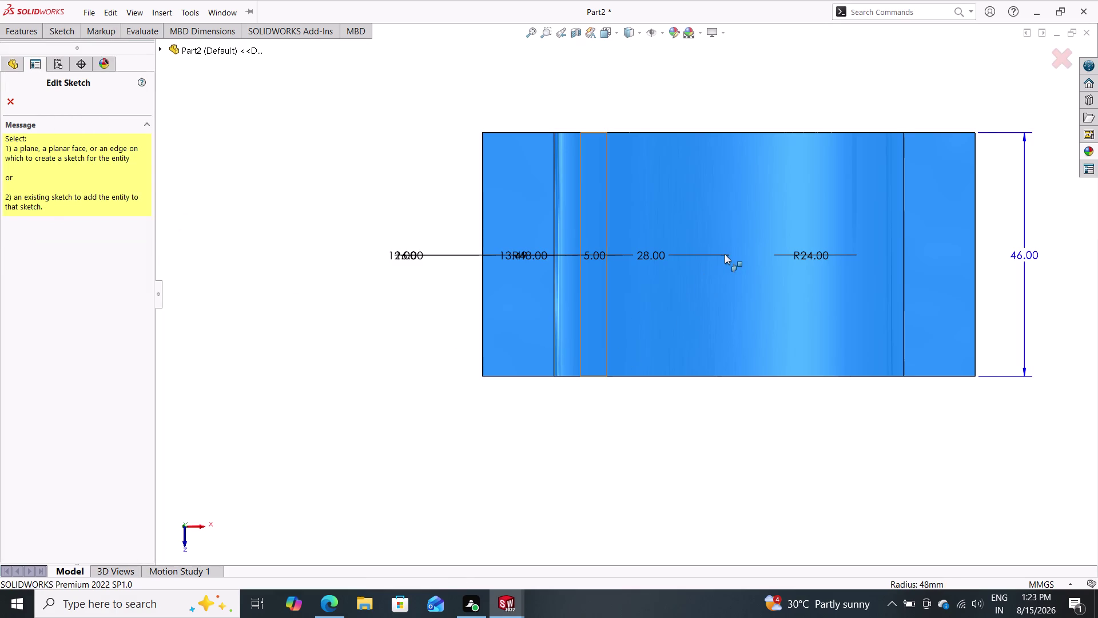
double_click(725, 253)
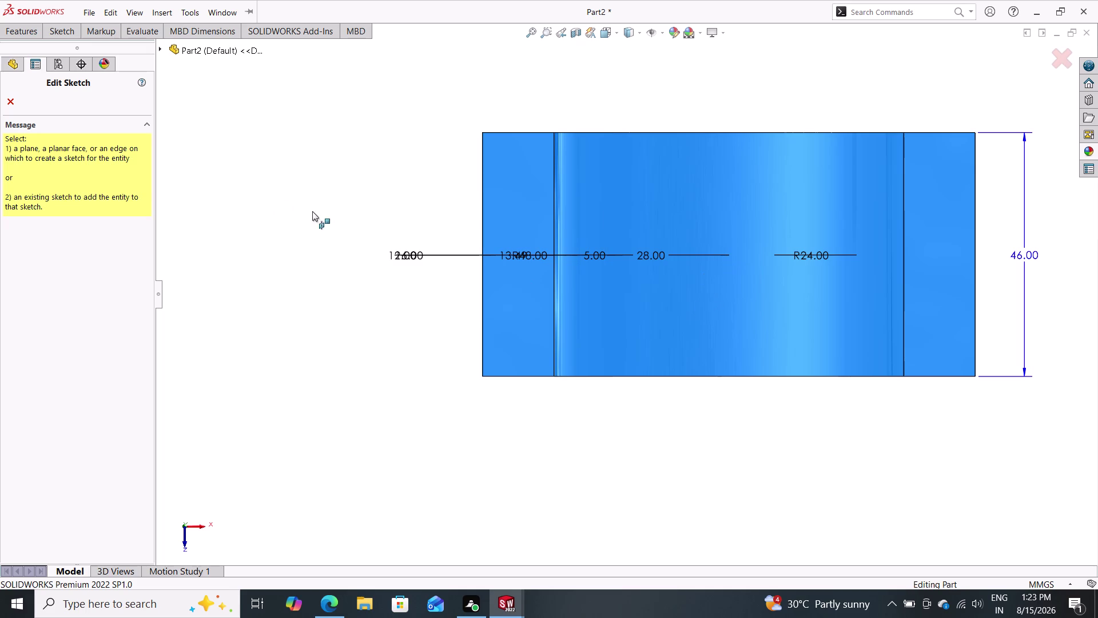
click(19, 66)
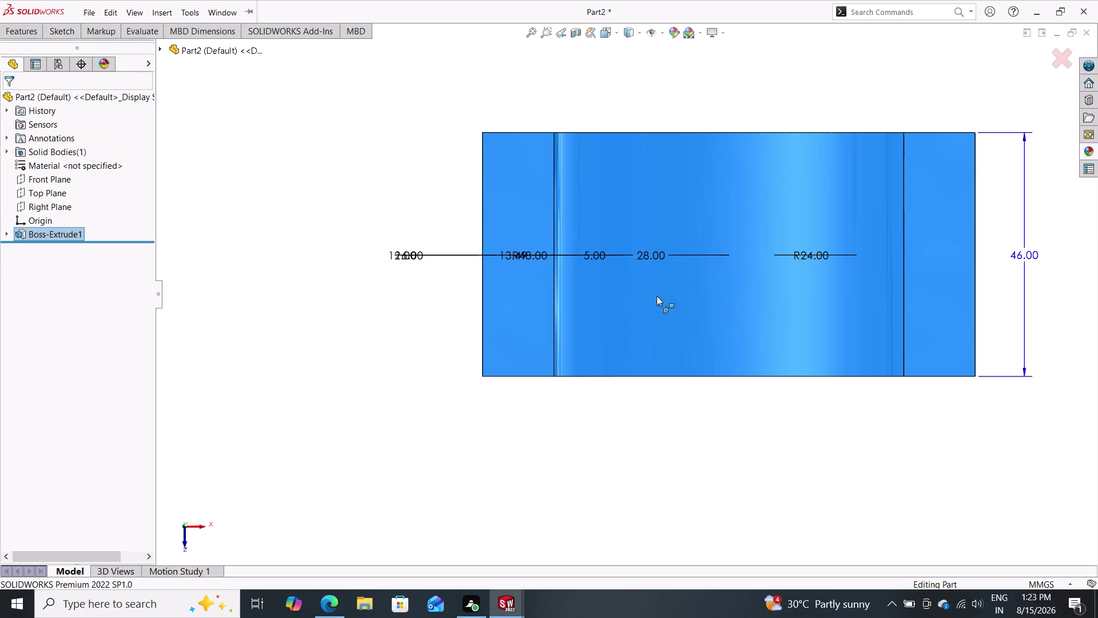
double_click(727, 236)
click(735, 268)
click(54, 24)
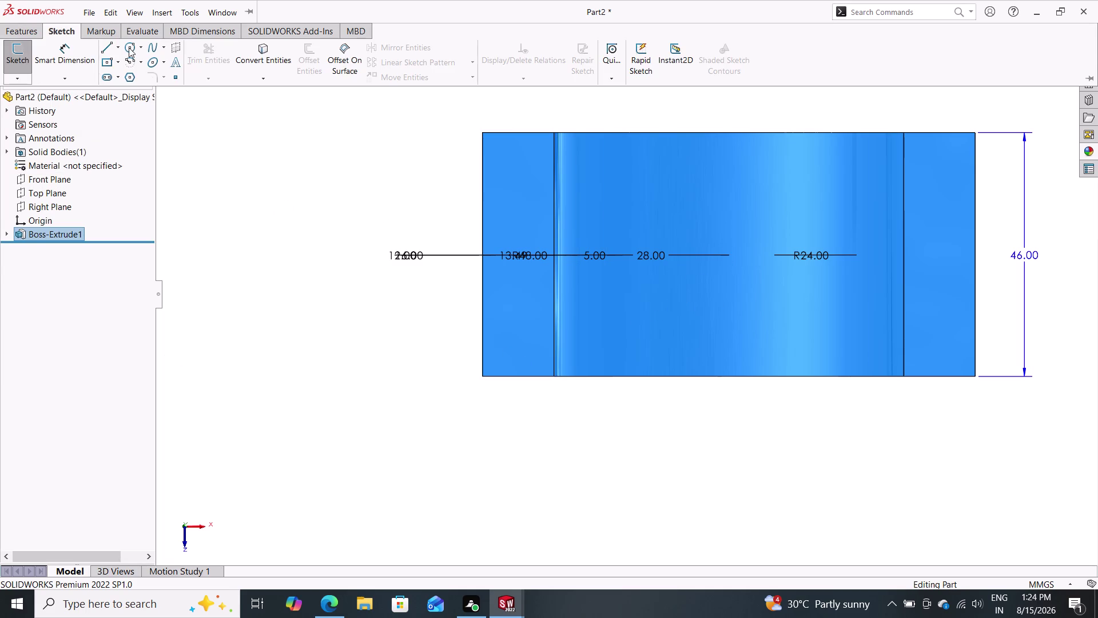
double_click(129, 48)
double_click(713, 263)
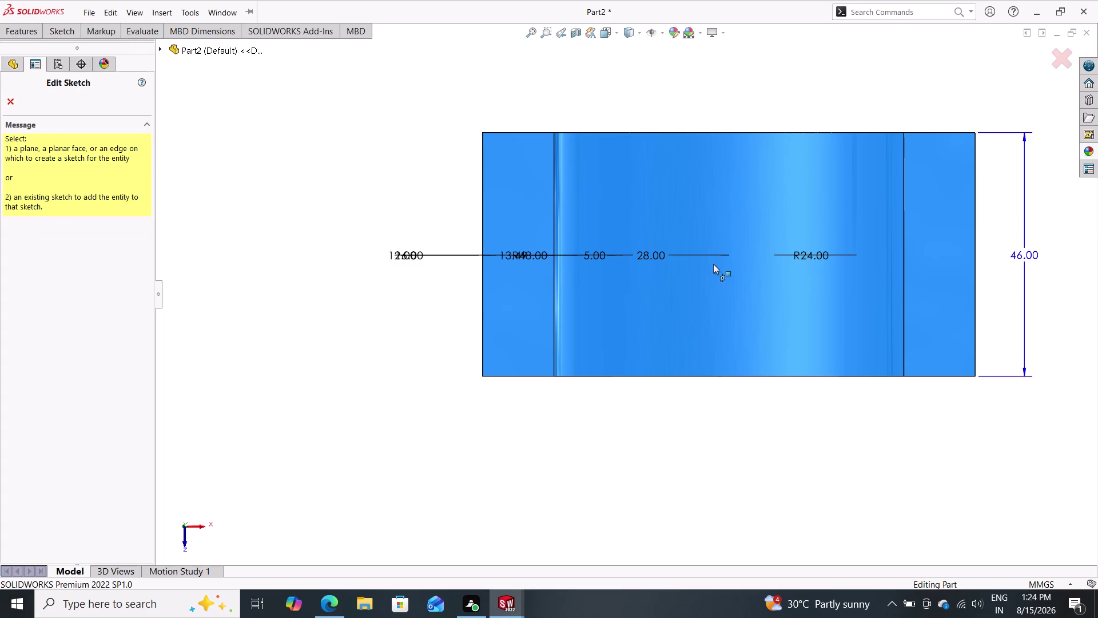
triple_click(734, 233)
click(687, 321)
click(683, 325)
Orbit the bracket to an angled view of its top and front, then cancel the sketch.
middle_drag(715, 405, 712, 331)
click(708, 197)
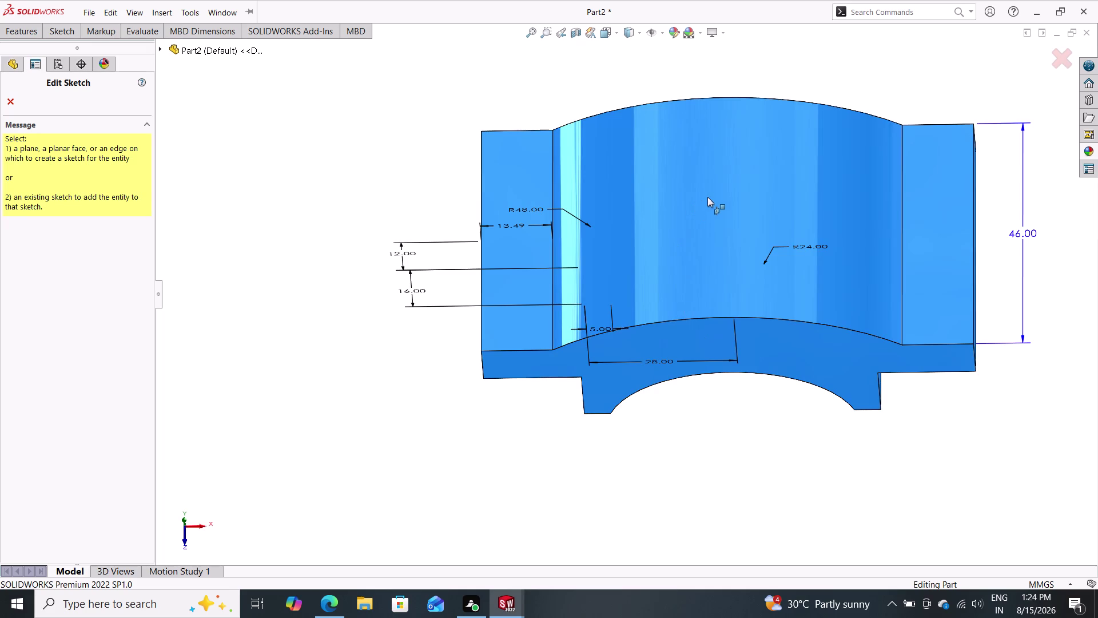
drag(724, 218, 732, 215)
click(731, 214)
key(Escape)
key(Escape)
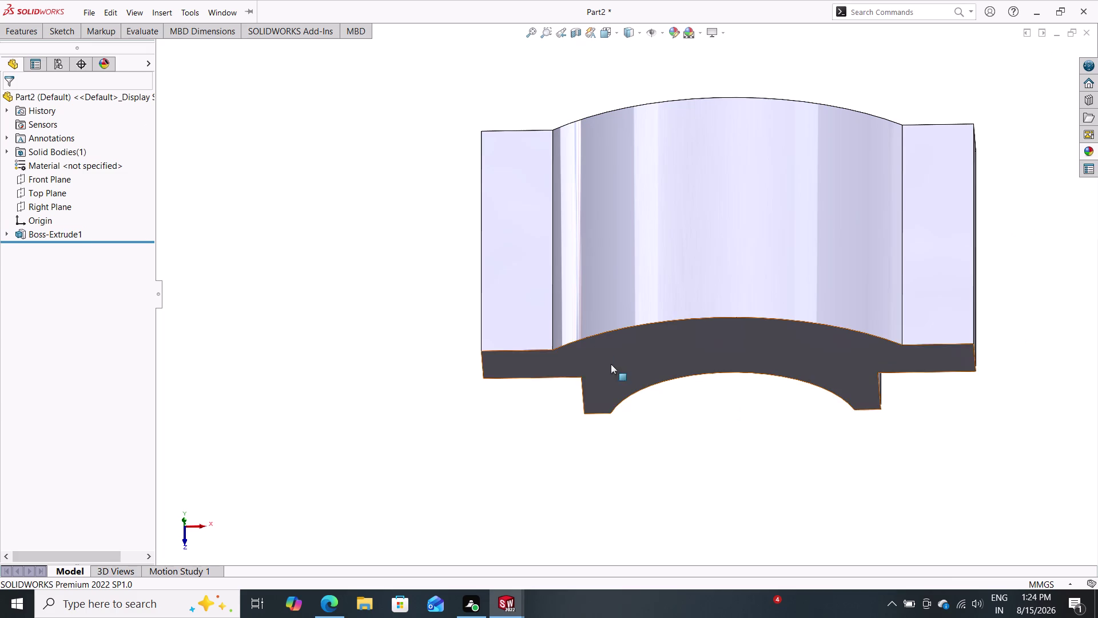
Clear selections, start Sketch2 on the flat top face, and choose the Circle tool.
click(714, 201)
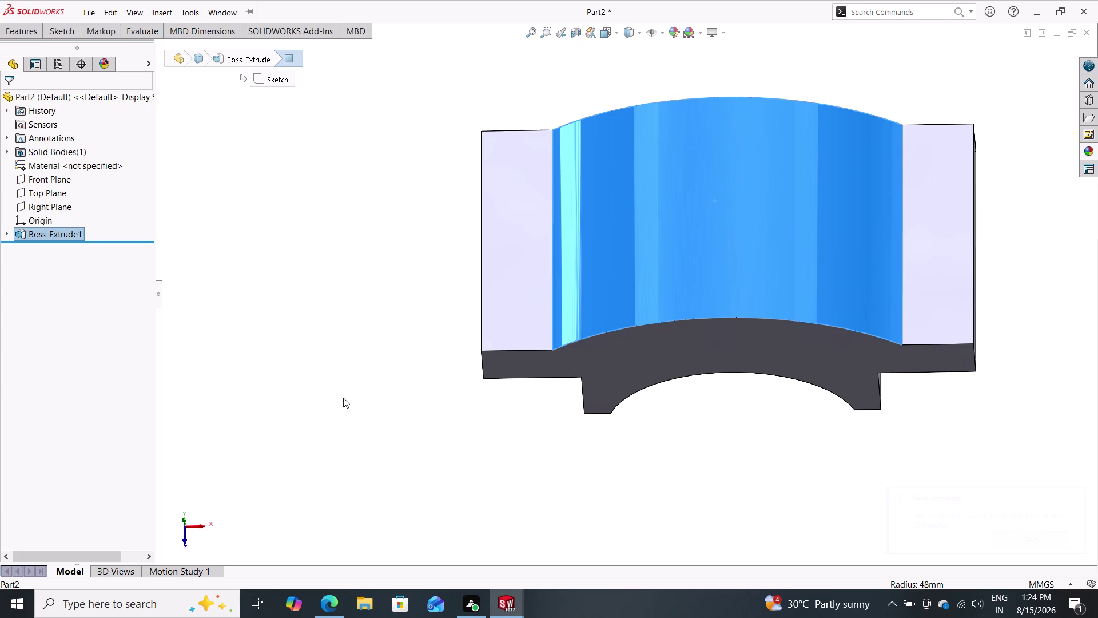
click(47, 194)
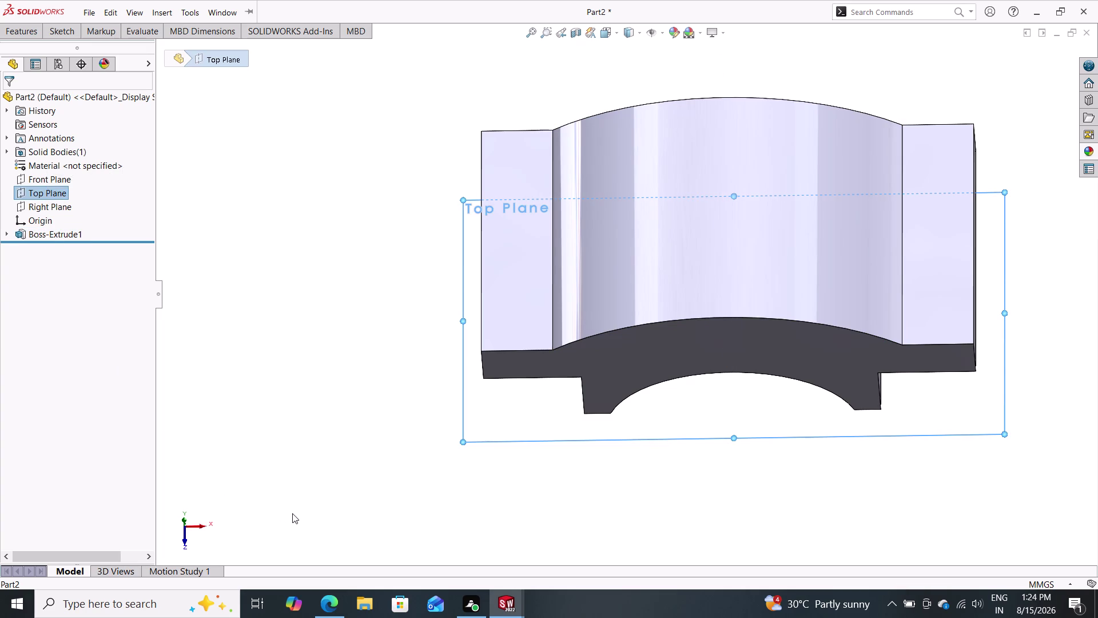
click(529, 232)
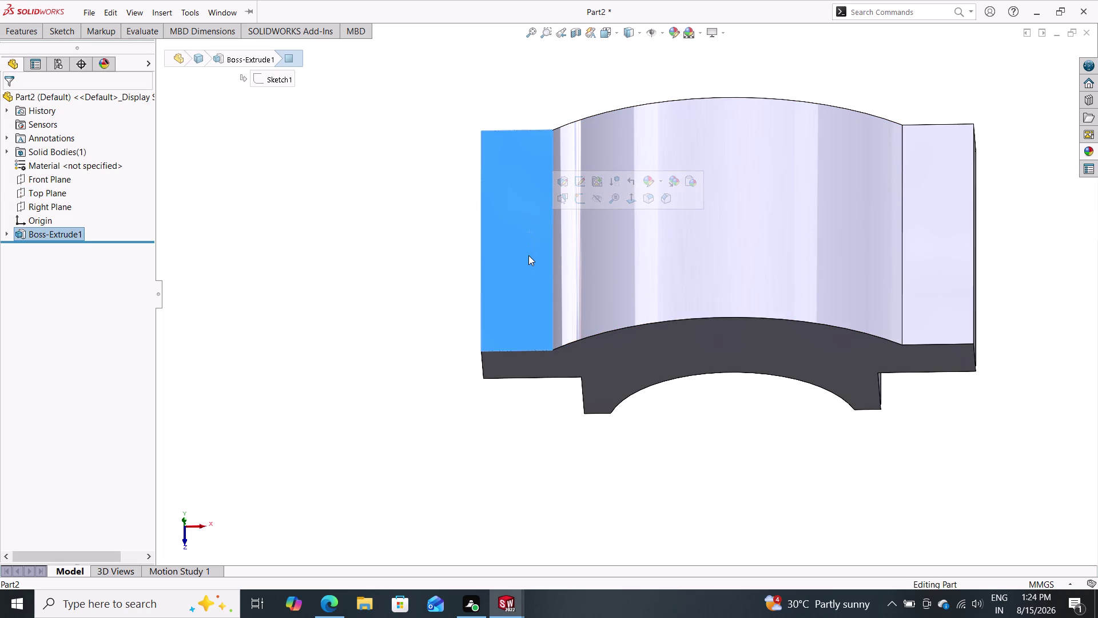
double_click(577, 199)
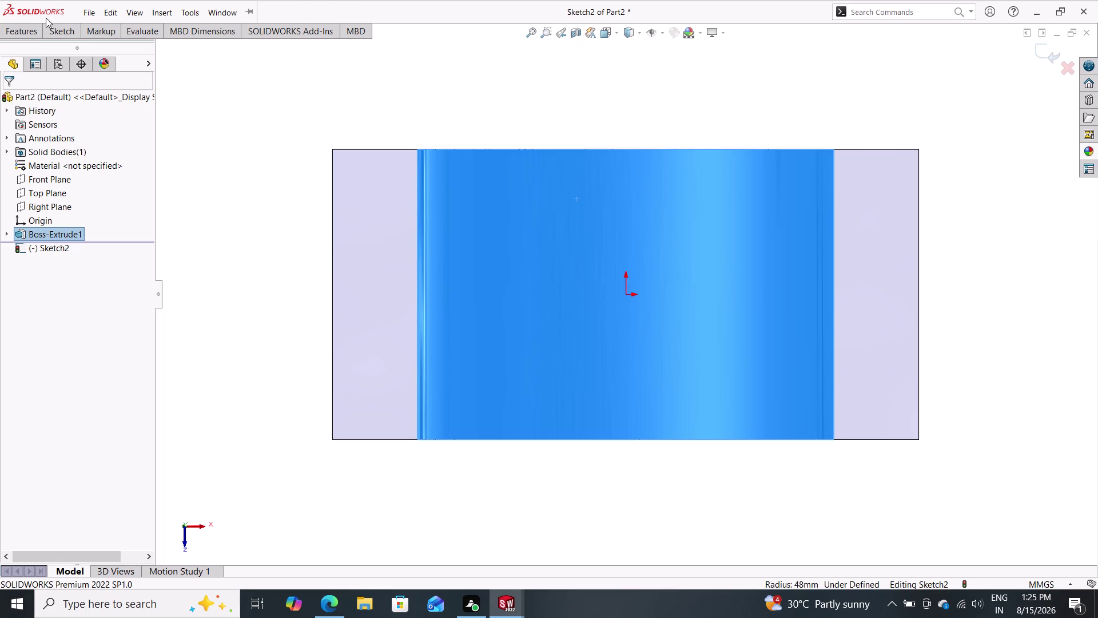
click(61, 31)
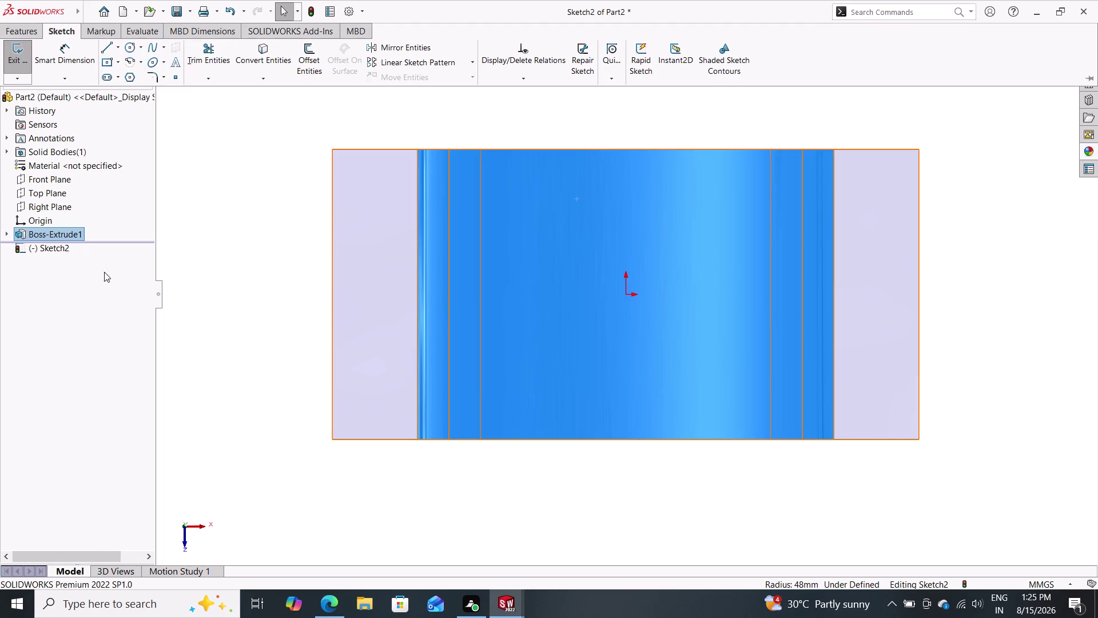
click(129, 49)
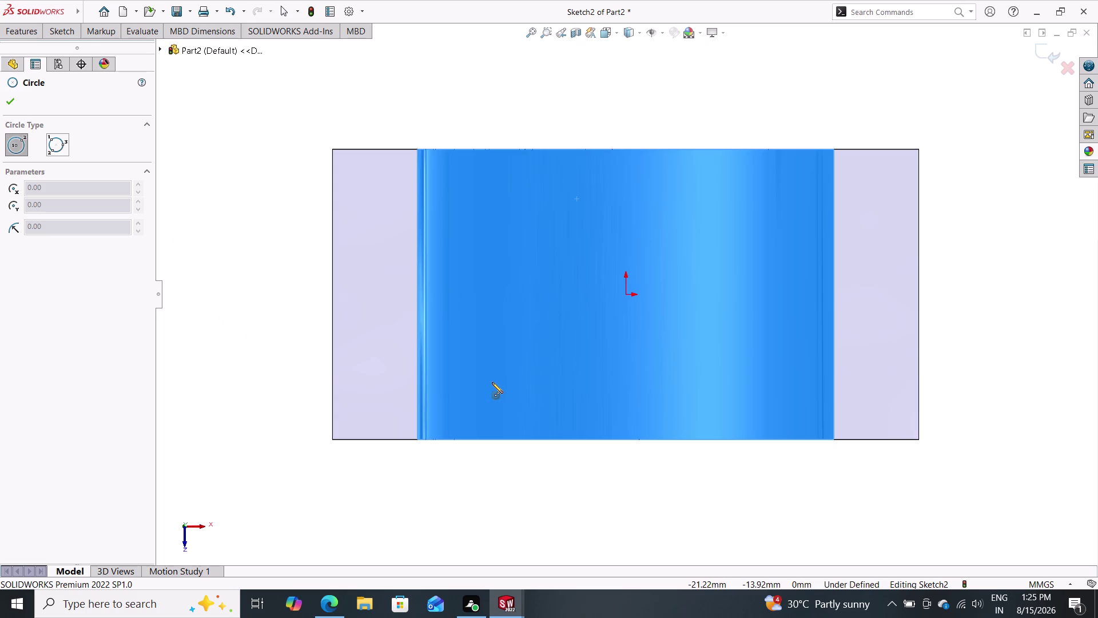
Draw a circle centred on the origin in Sketch2.
double_click(628, 294)
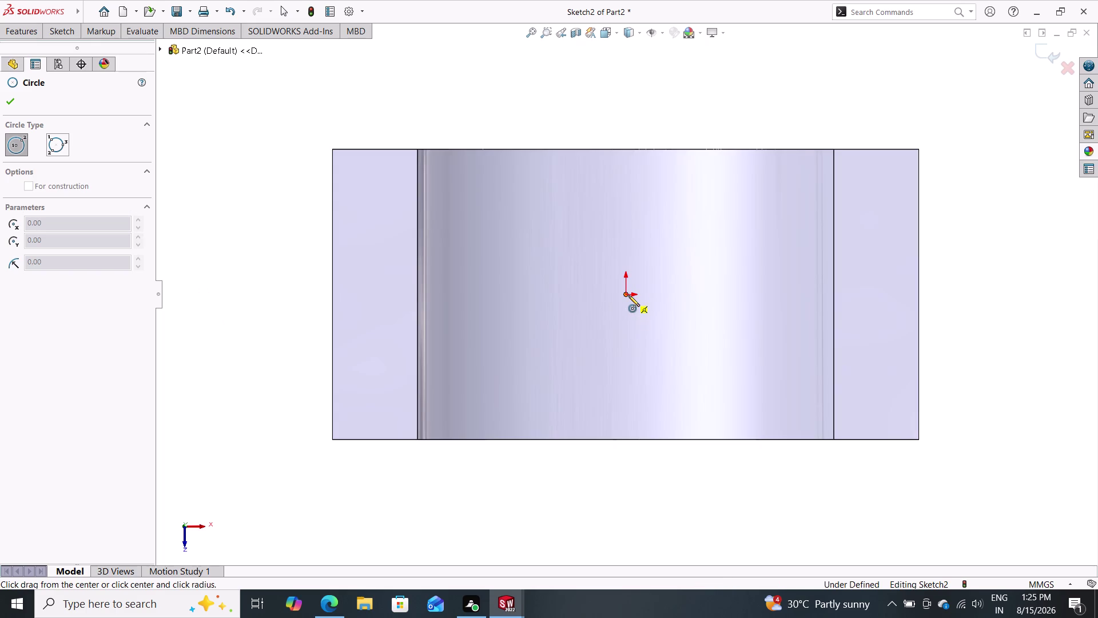
double_click(628, 295)
triple_click(626, 295)
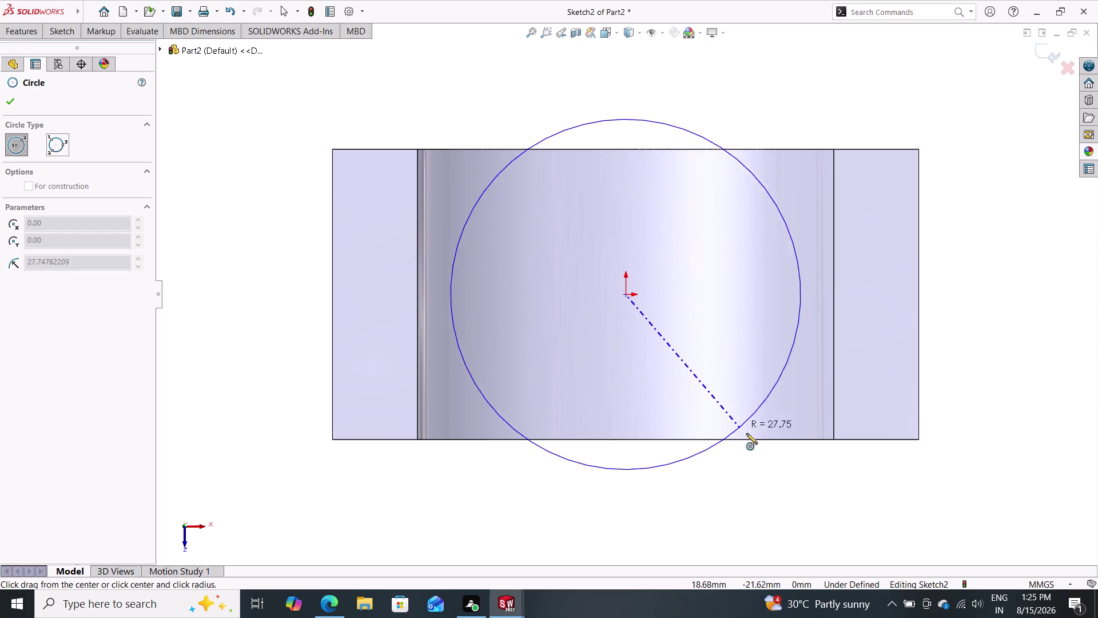
click(778, 470)
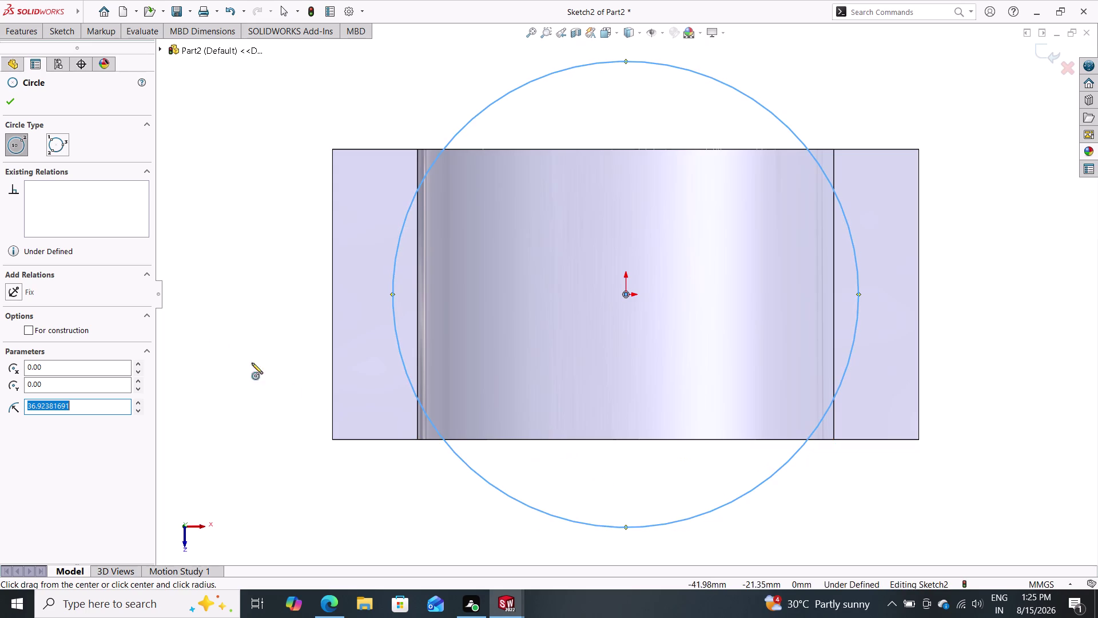
click(10, 103)
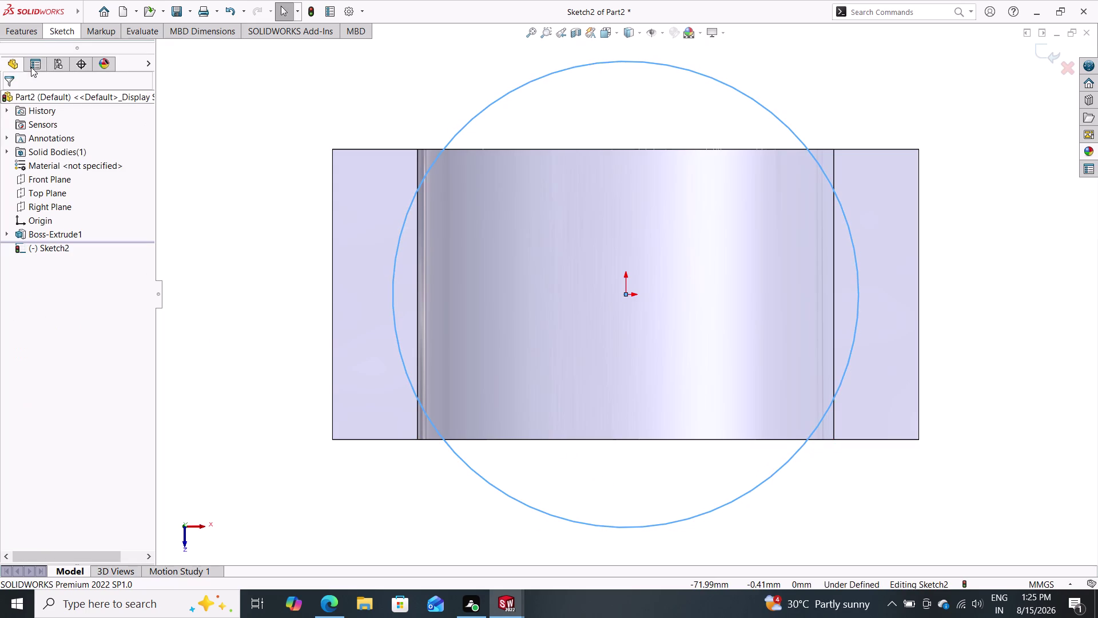
Smart-dimension the circle's diameter, about 73.85 mm.
click(64, 27)
click(68, 53)
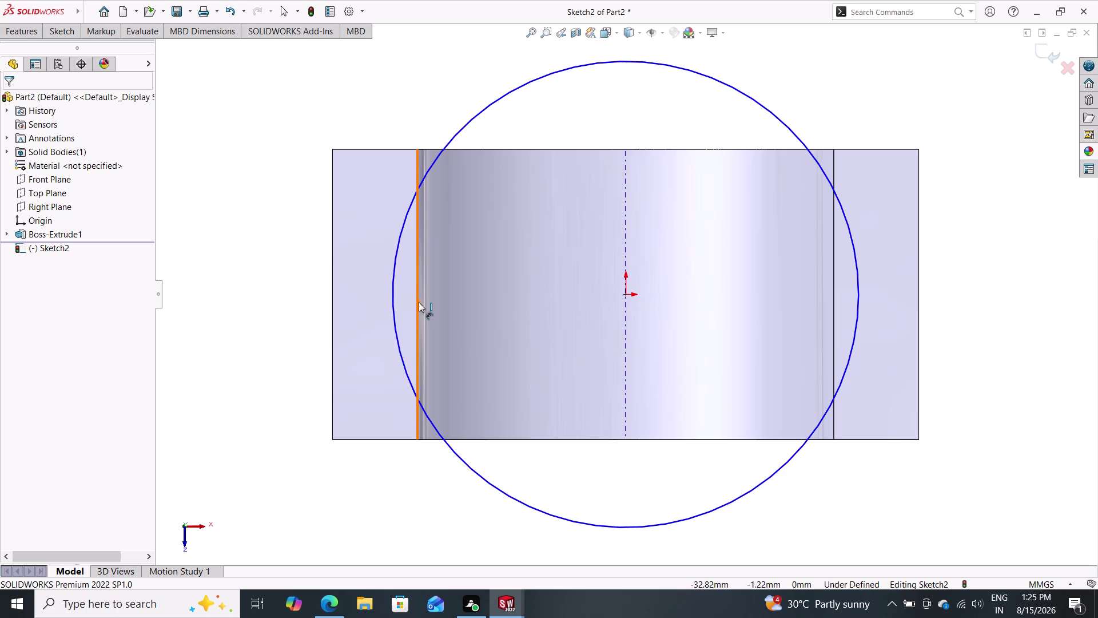
click(391, 288)
double_click(248, 276)
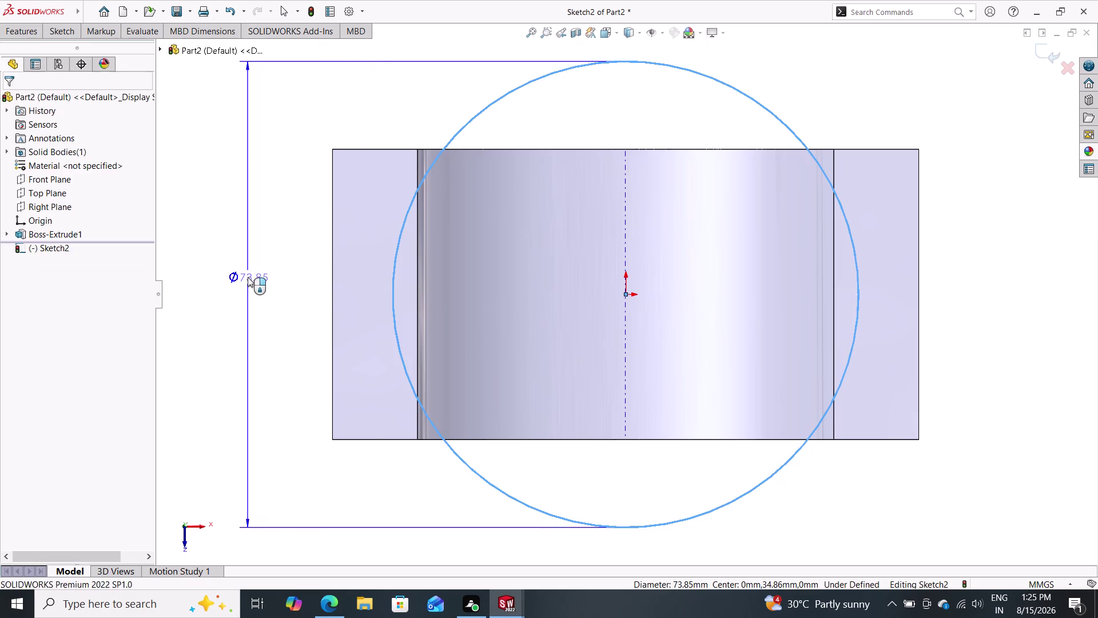